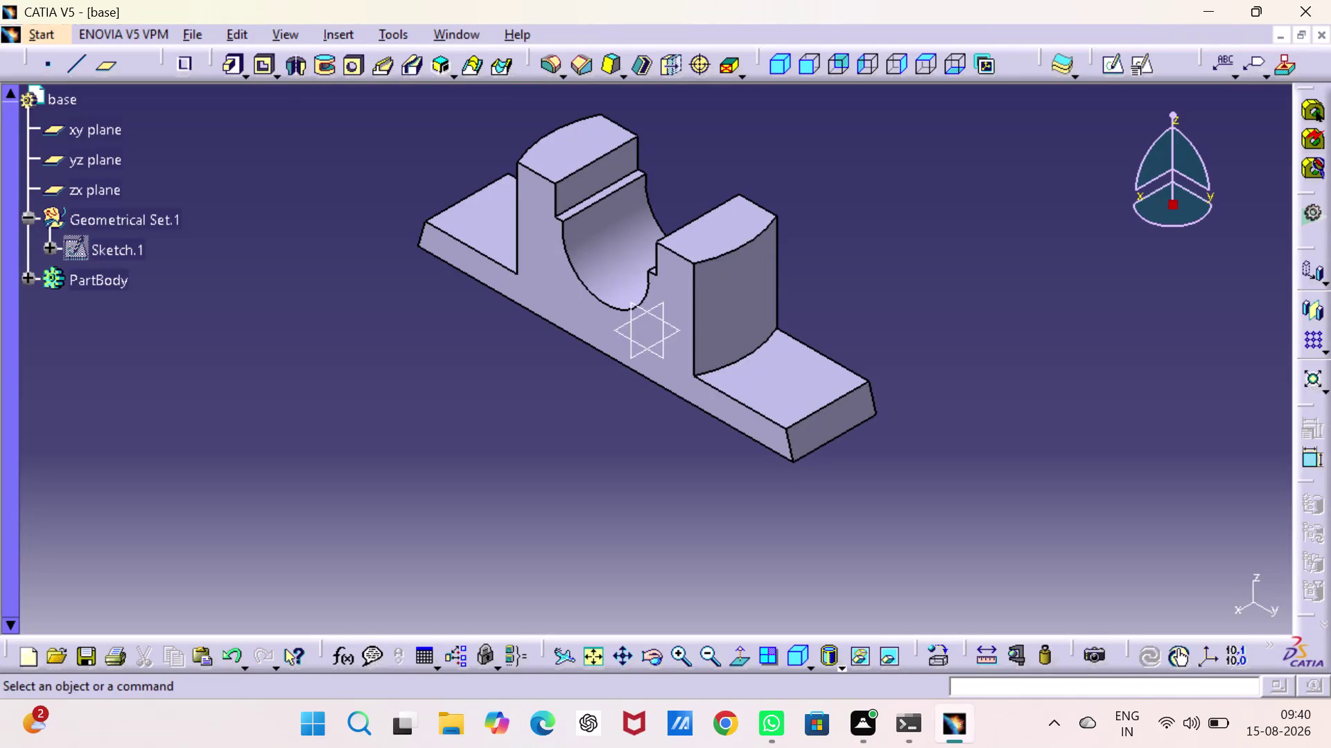
Open a new sketch on the pad's front face, viewed straight on.
click(704, 402)
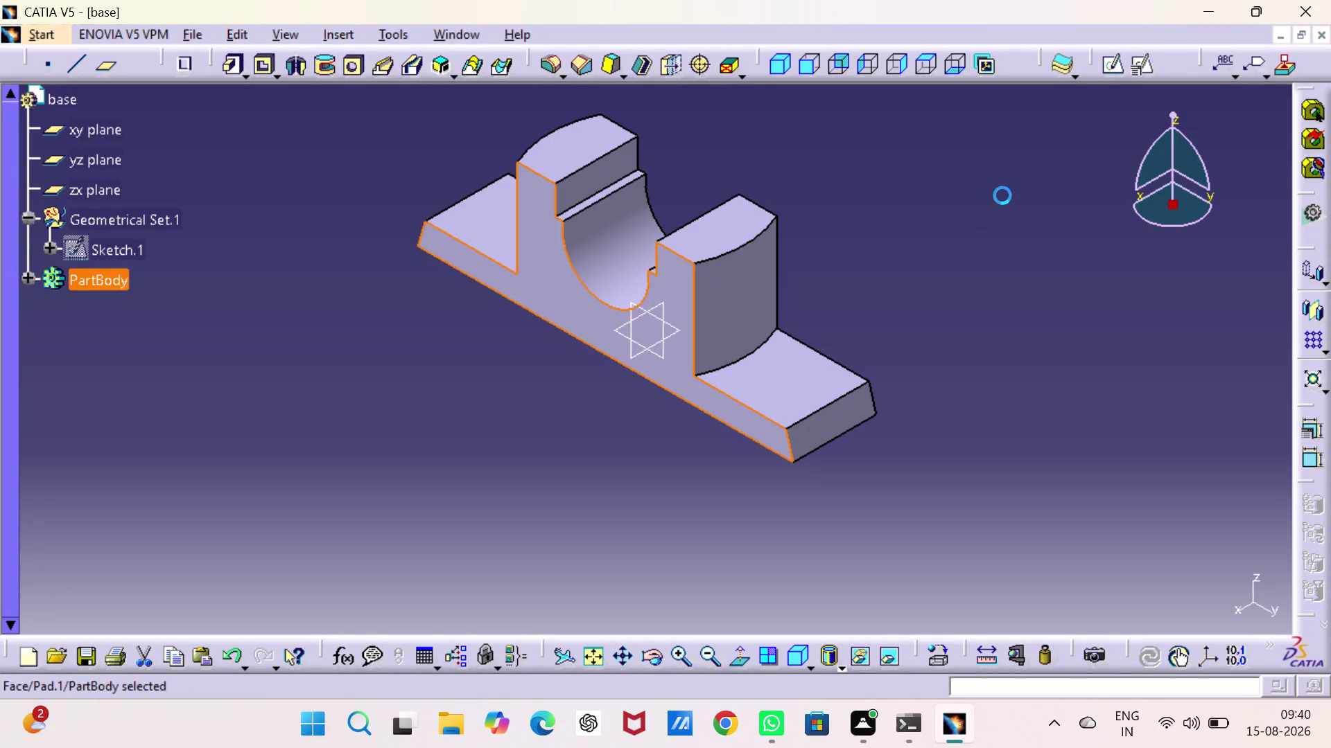
click(1110, 73)
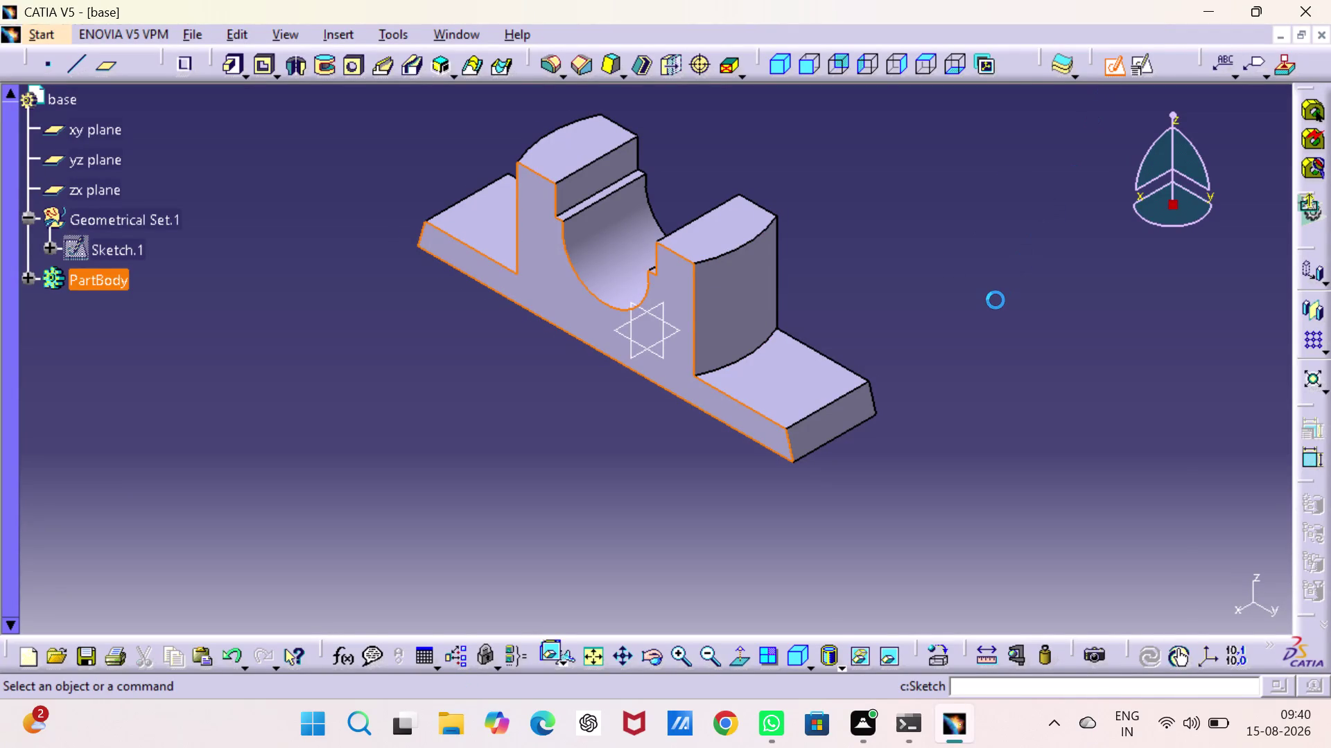
click(995, 300)
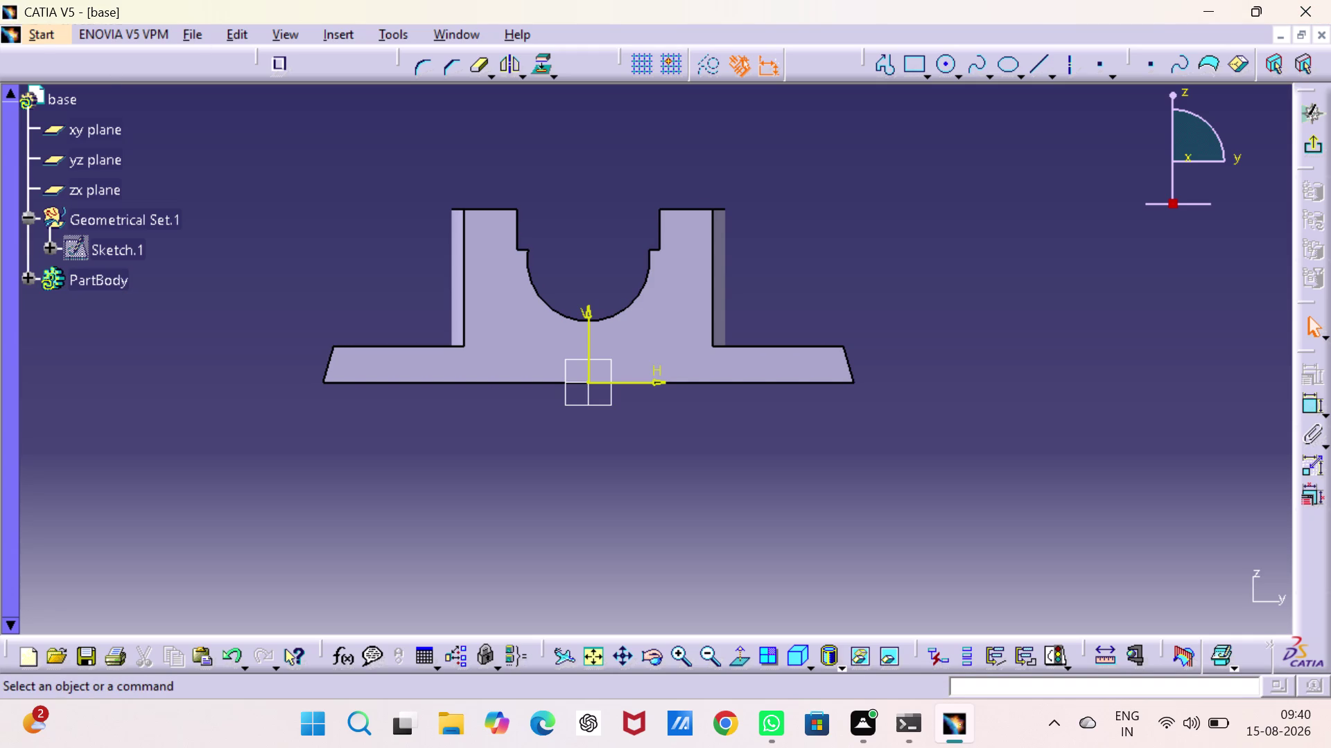
click(890, 68)
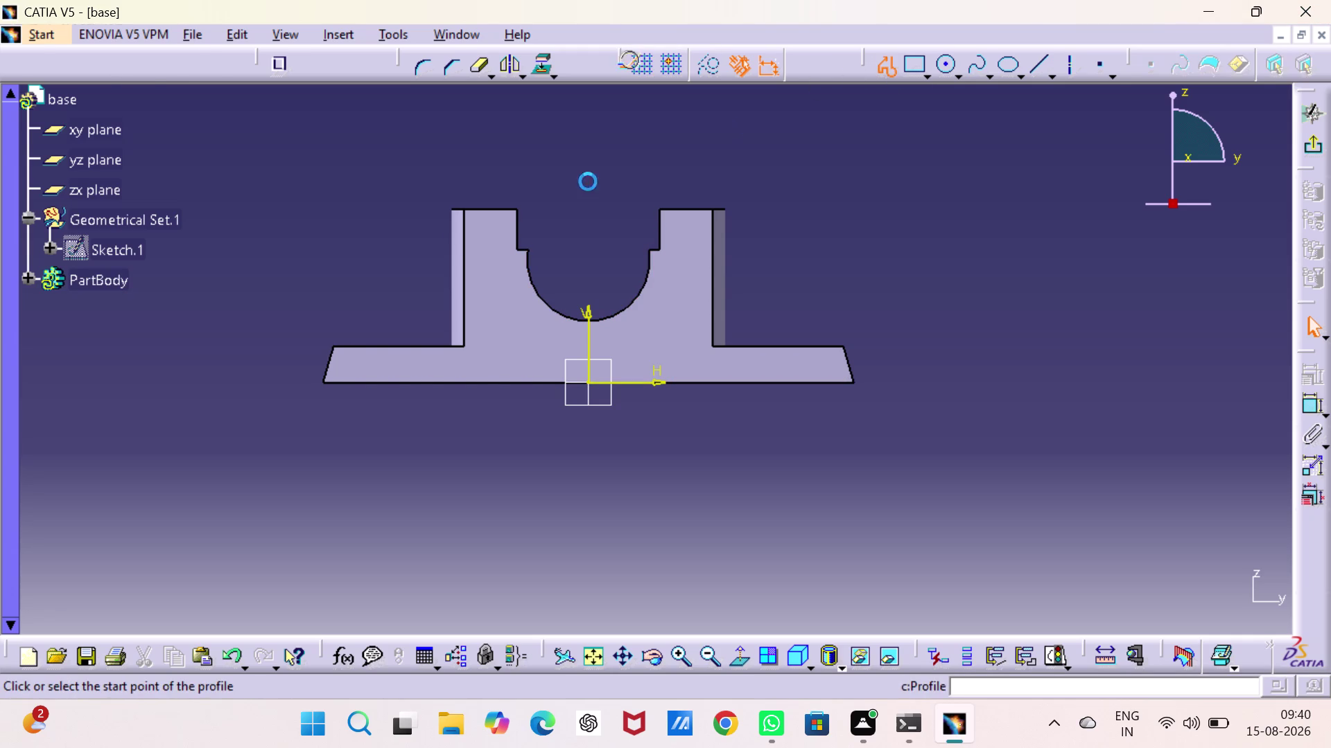
Draw a closed thin trapezoid outline along the base's bottom edge.
click(359, 384)
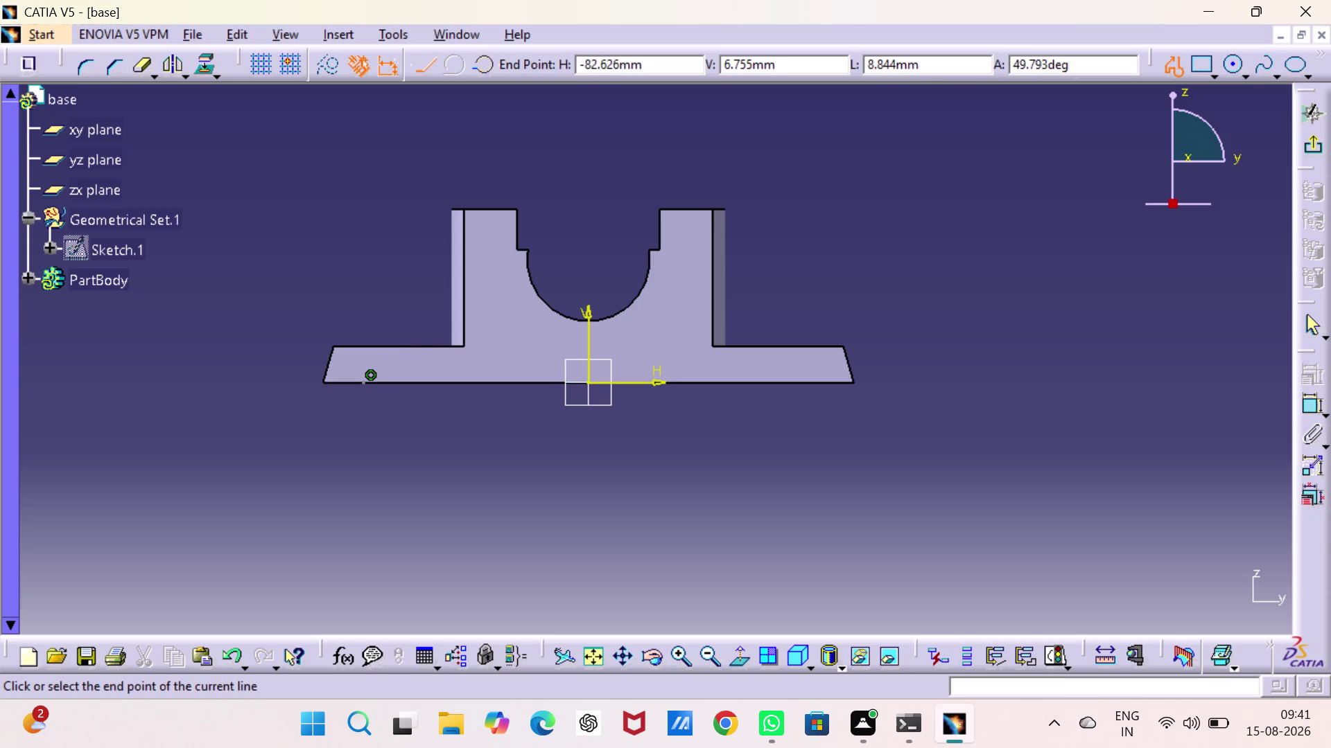
click(380, 363)
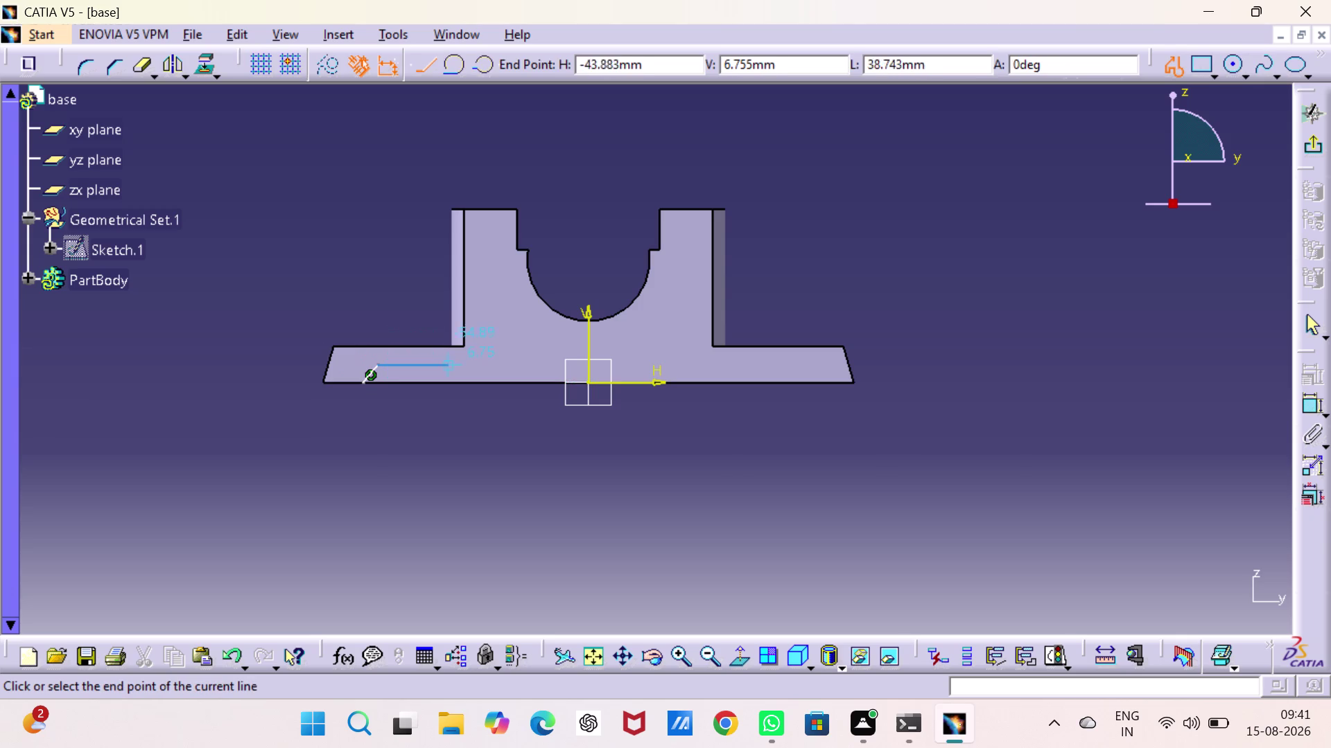
click(800, 368)
click(808, 380)
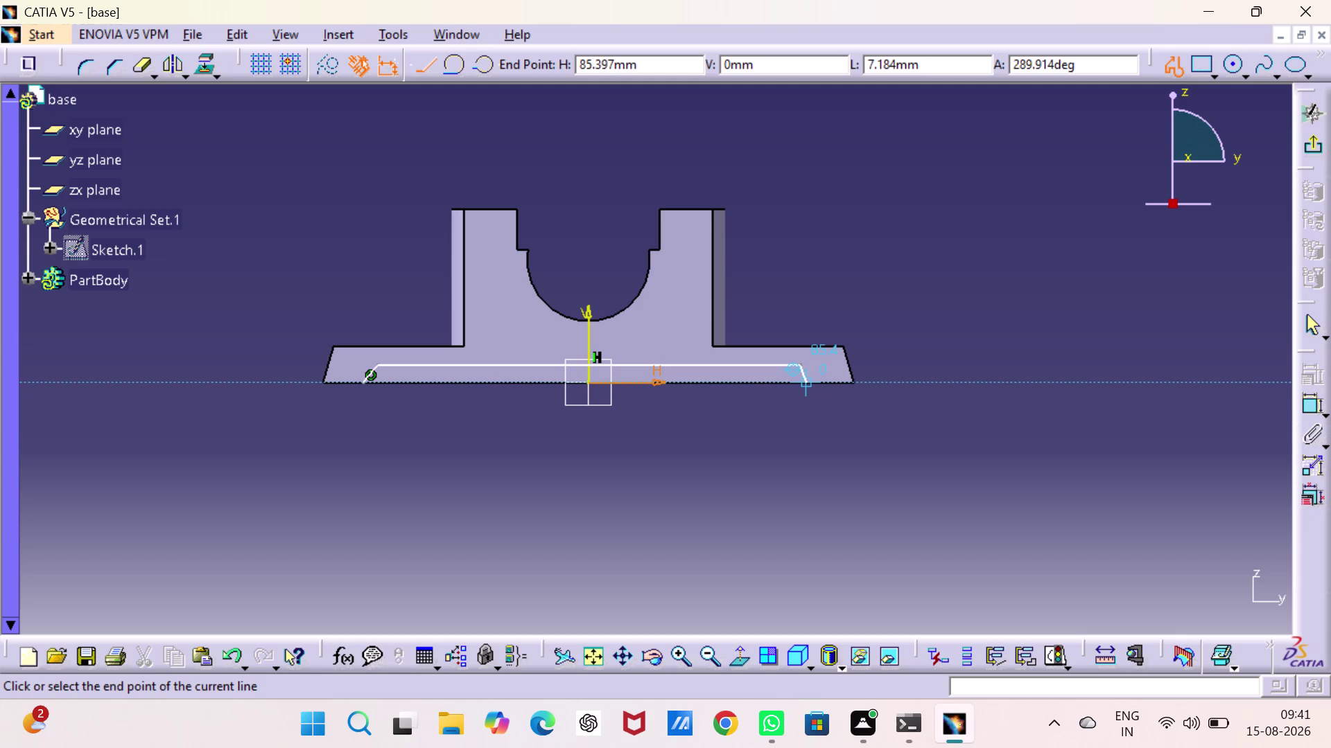
click(361, 381)
click(488, 517)
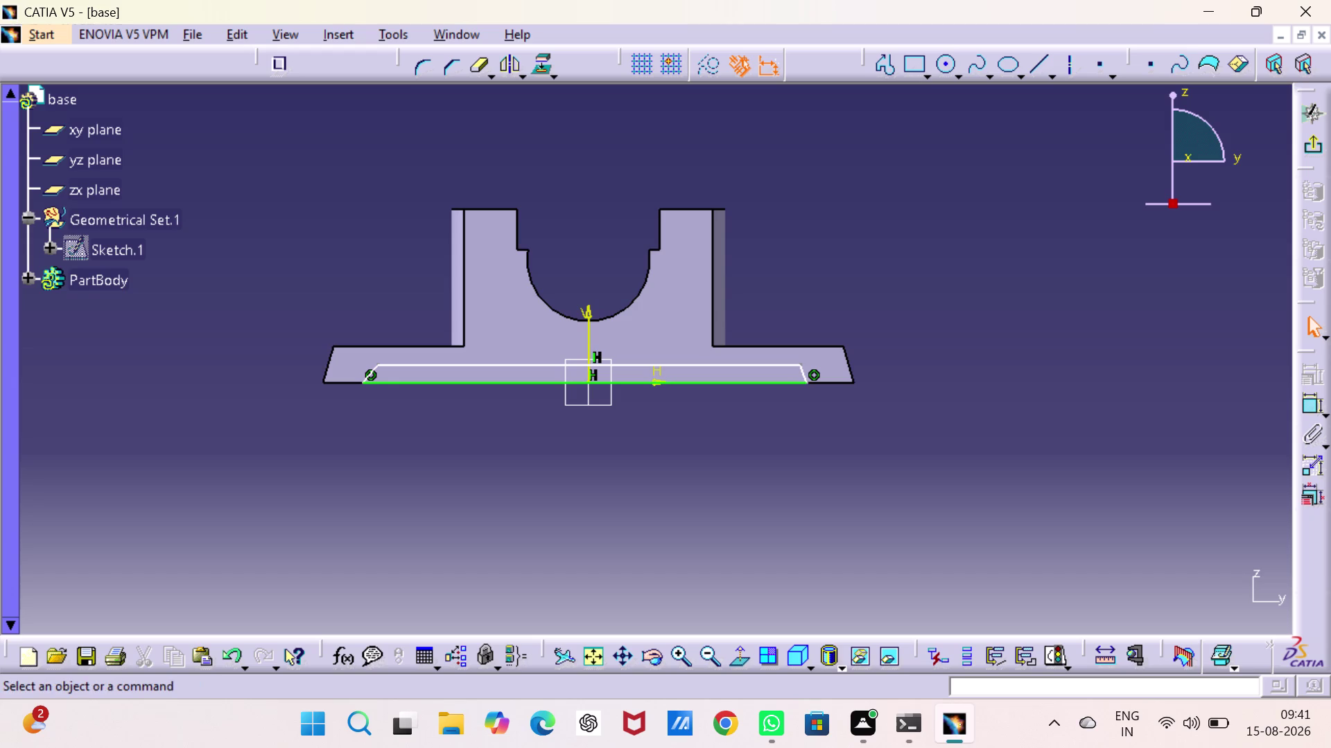
click(805, 374)
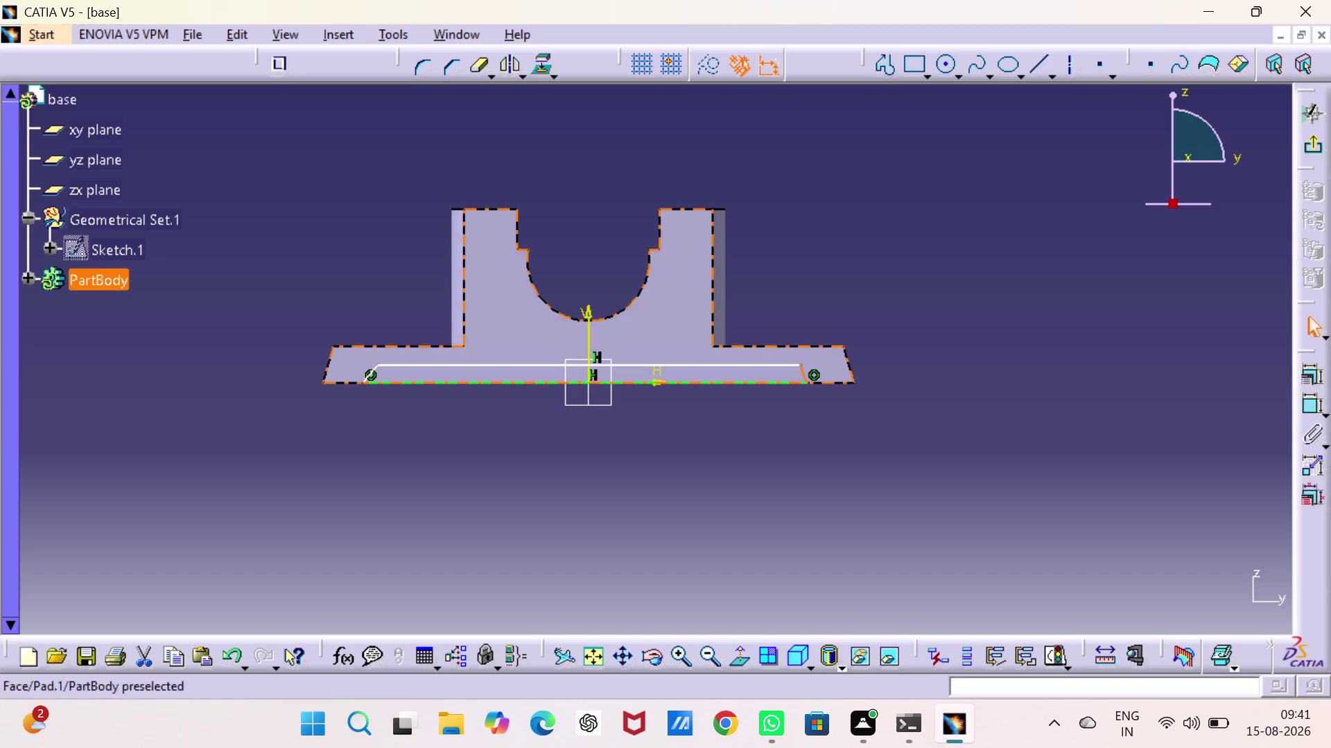
Make a first attempt at selecting the corner points and axis, then cancel it.
click(369, 374)
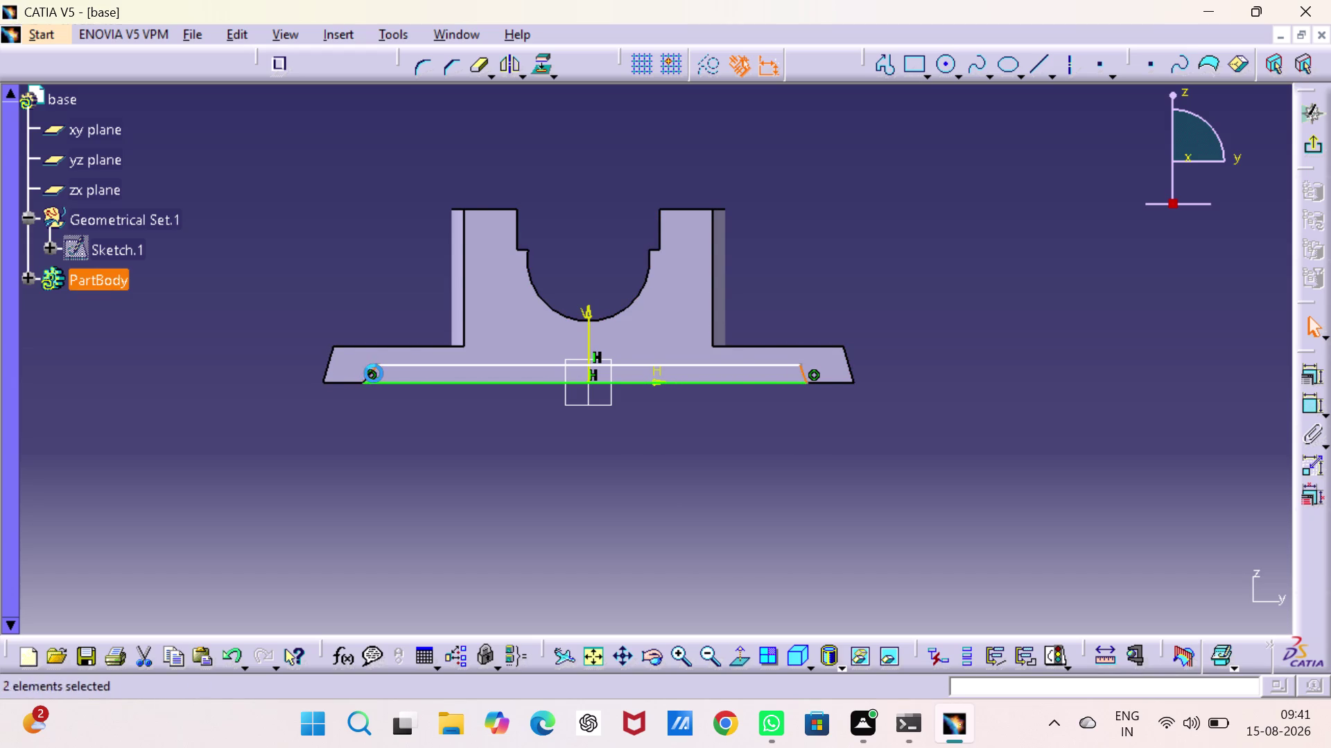
click(588, 328)
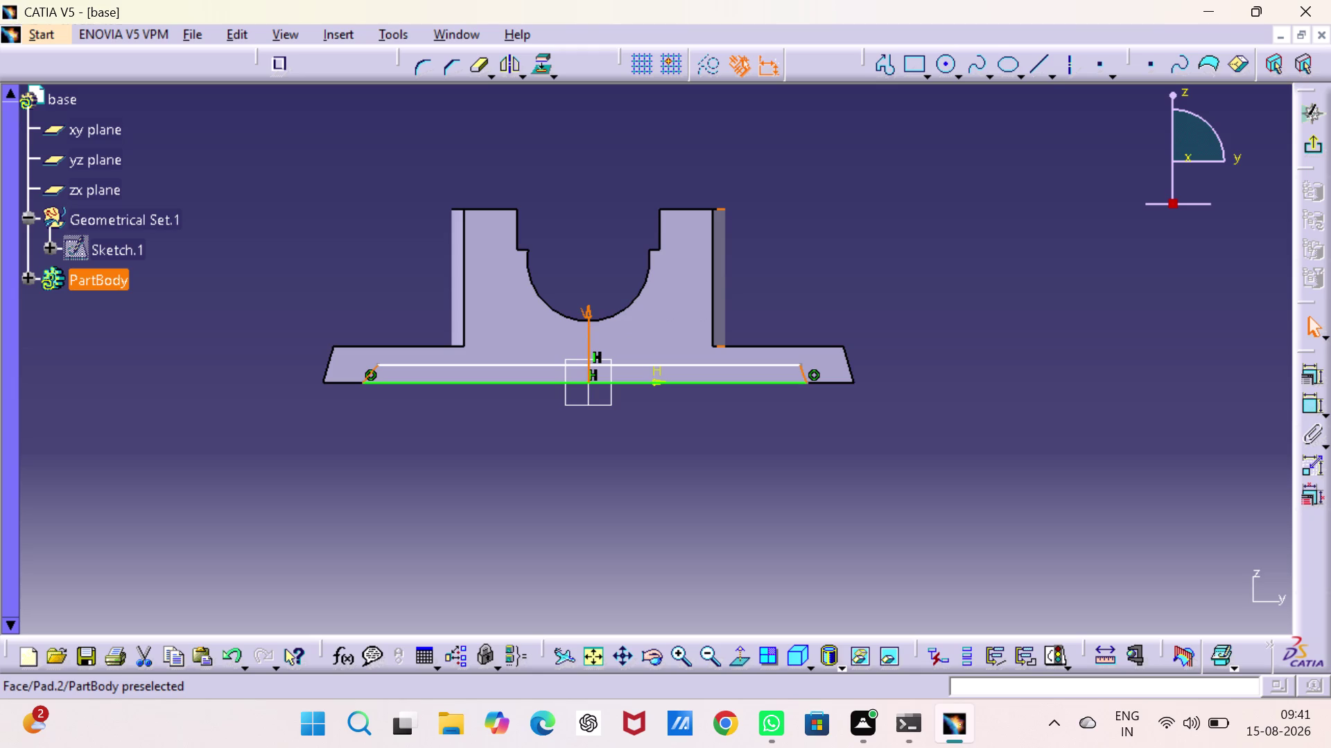
click(720, 332)
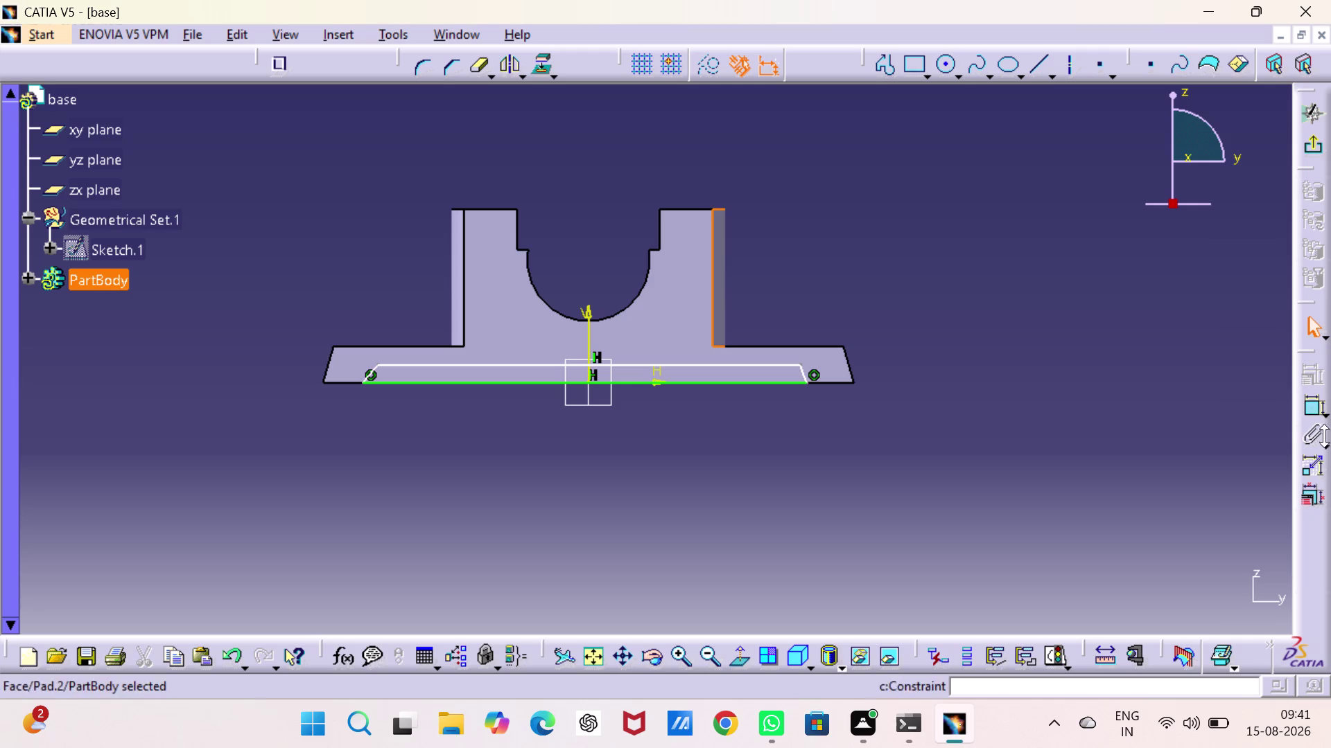
click(1305, 396)
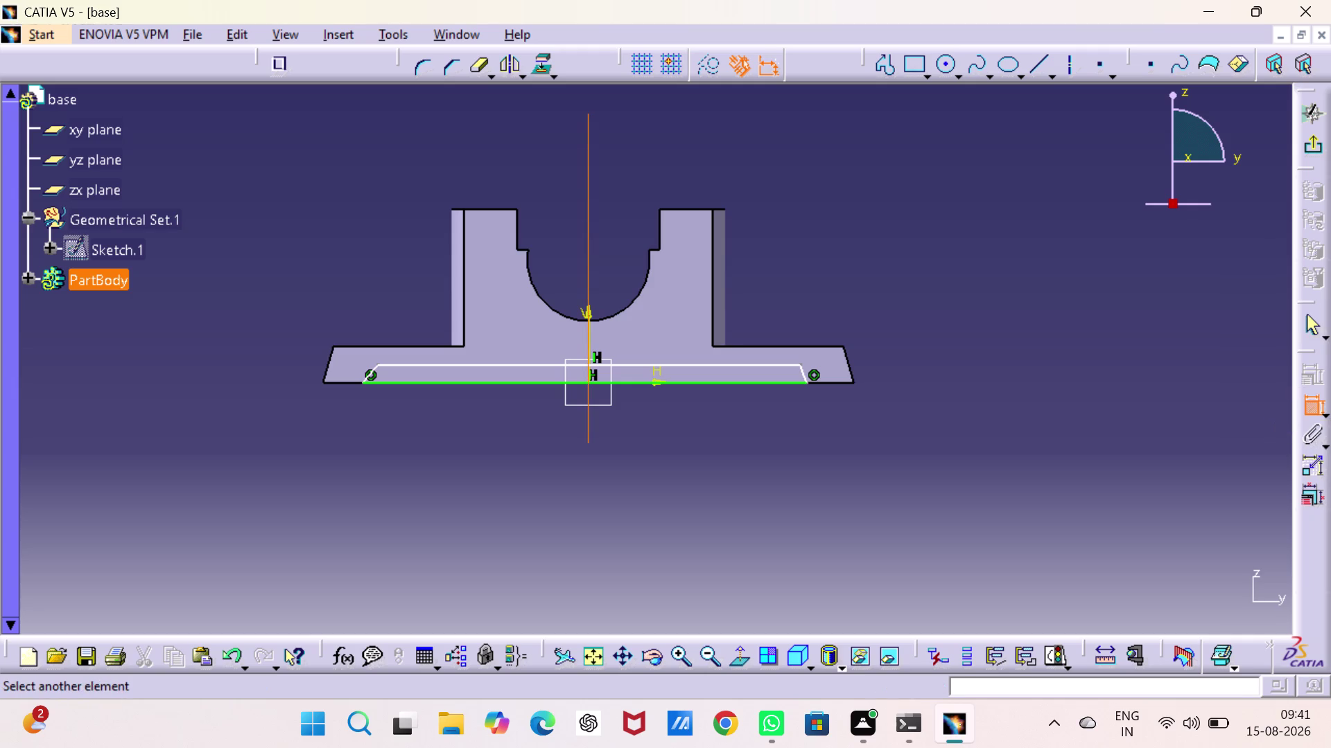
key(Escape)
key(Escape)
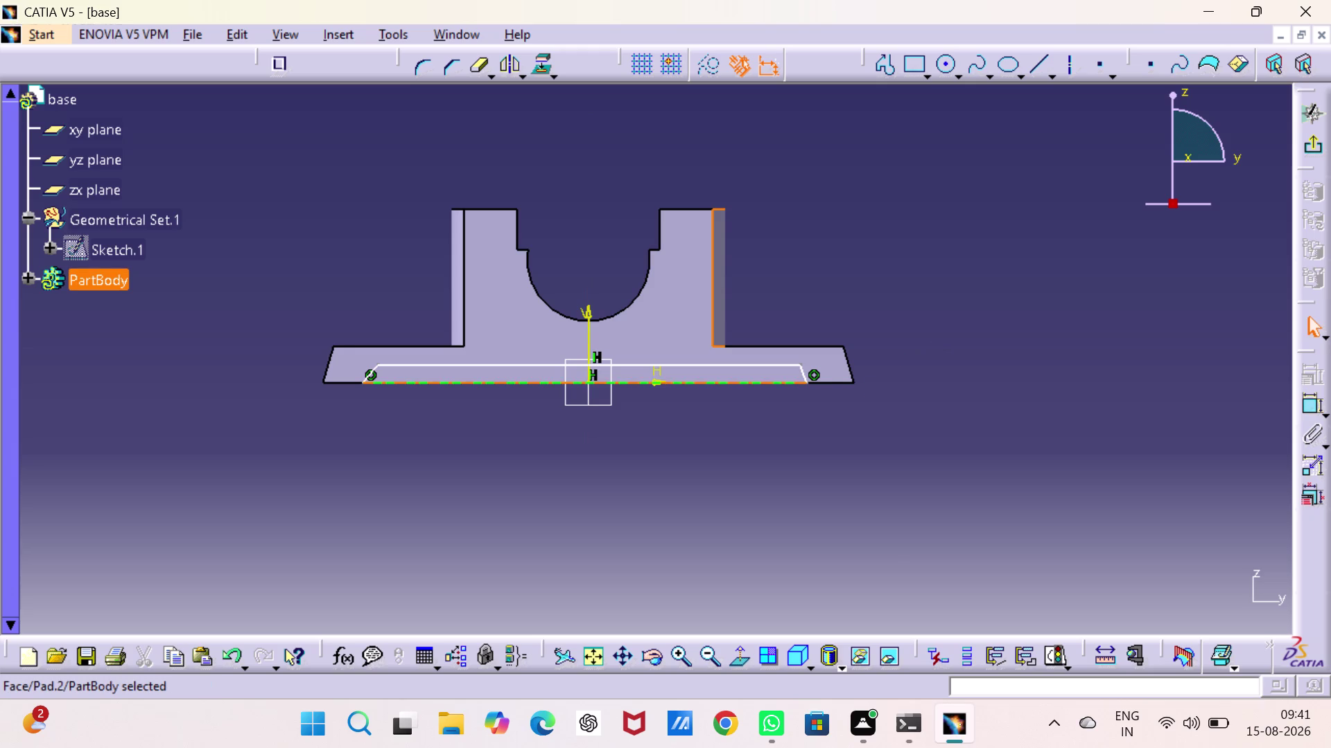
key(Escape)
key(Escape)
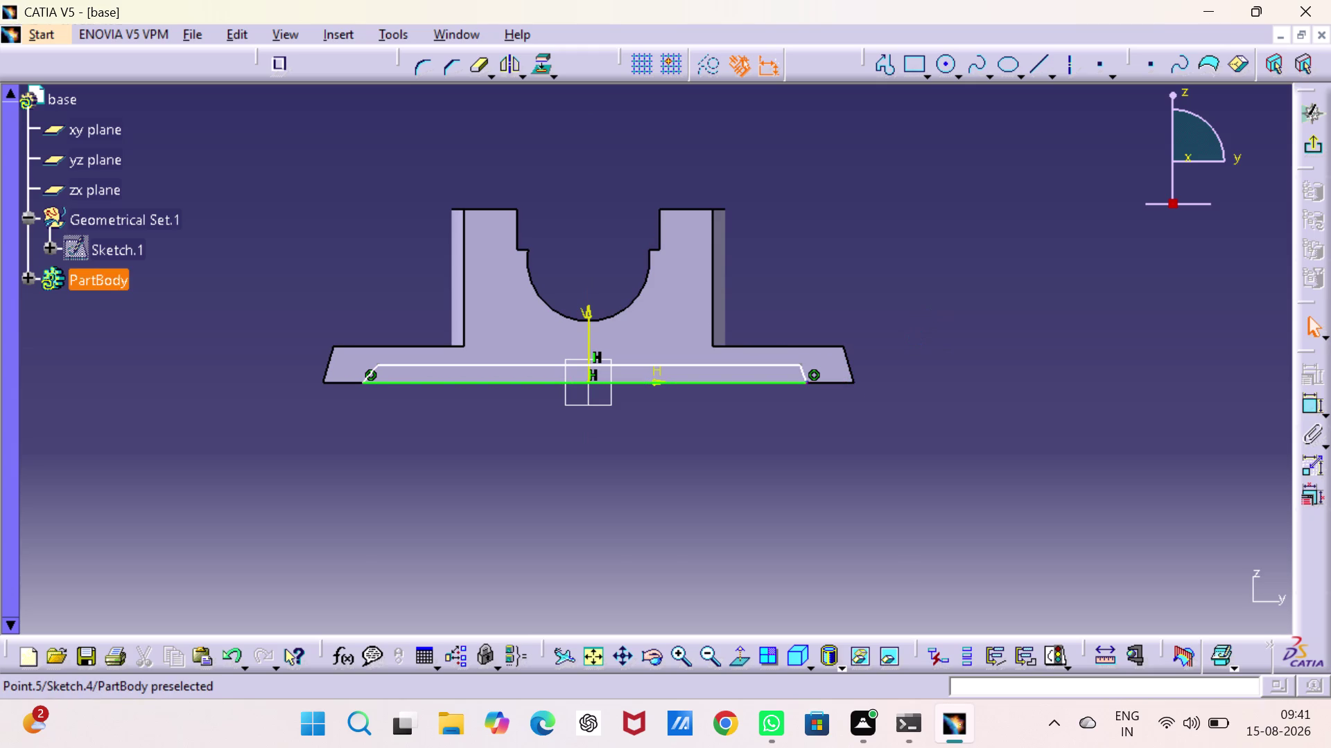
Apply a Symmetry constraint to both bottom corner points about the V axis.
click(804, 377)
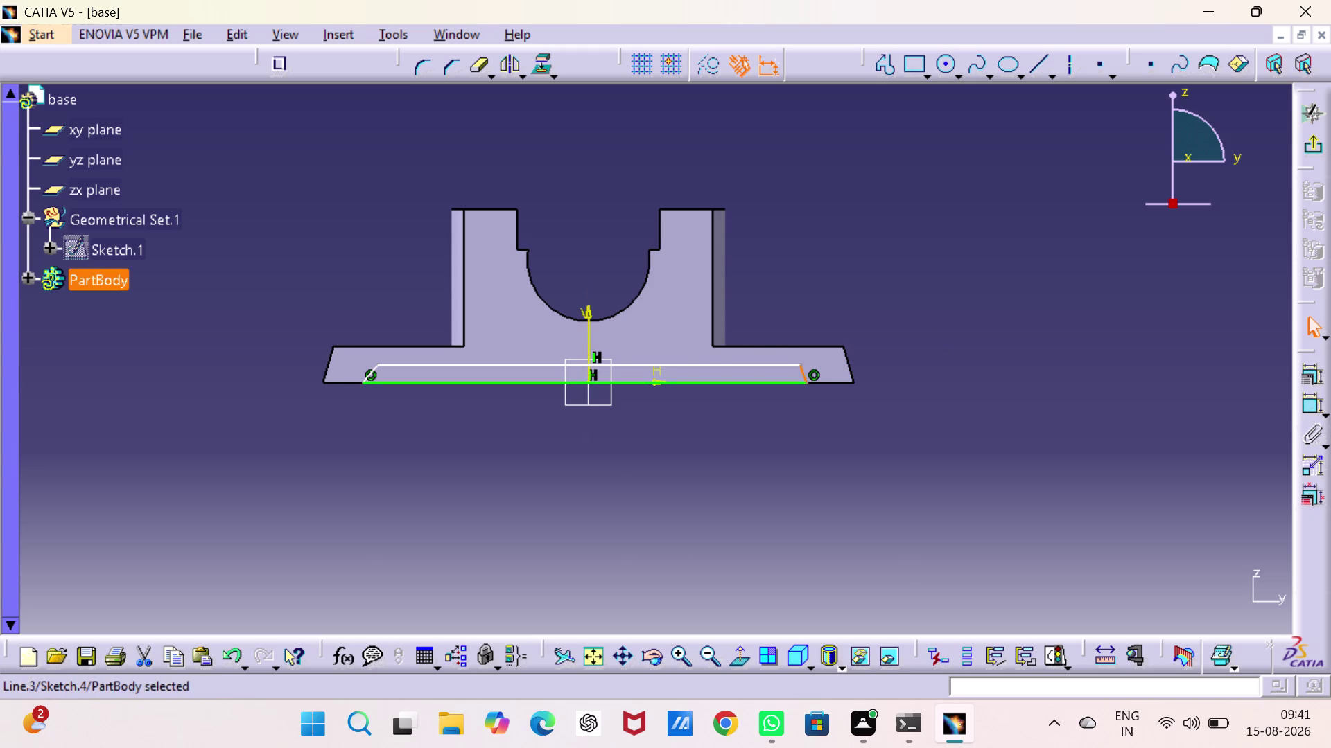
click(370, 370)
click(591, 339)
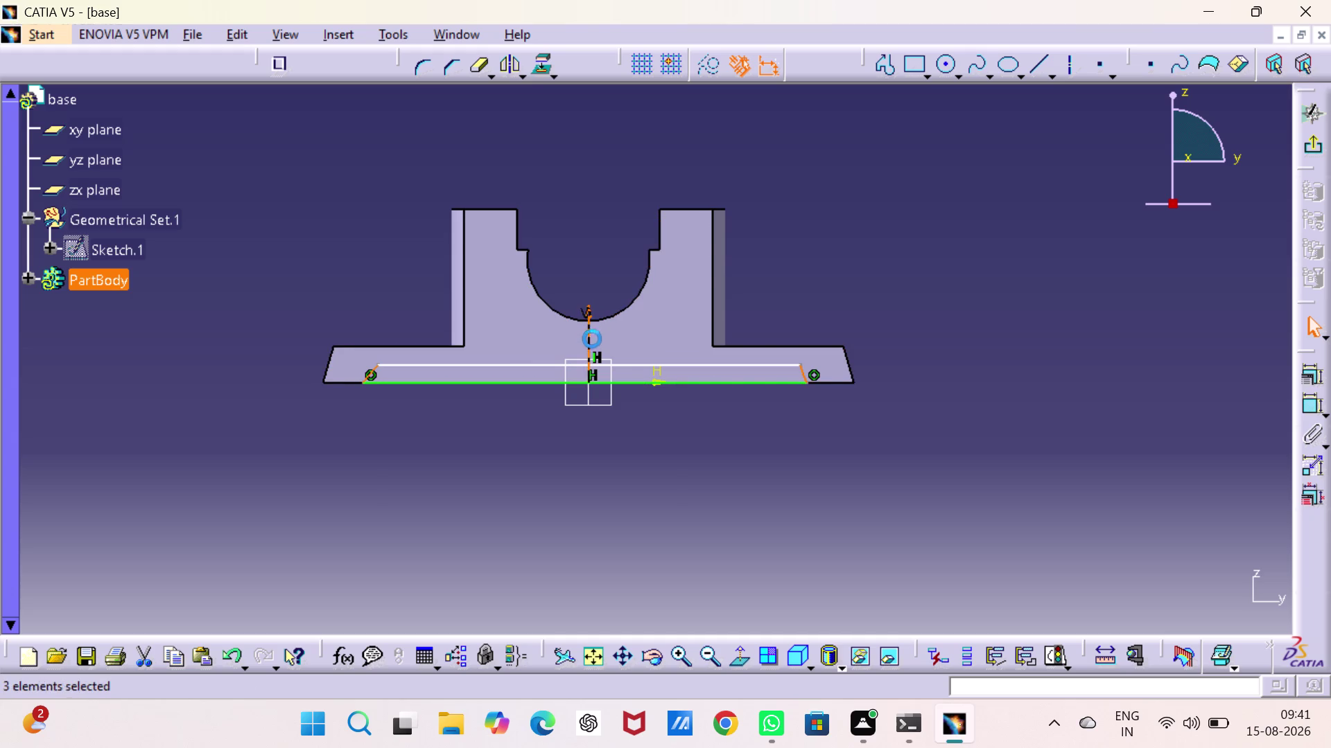
click(1311, 370)
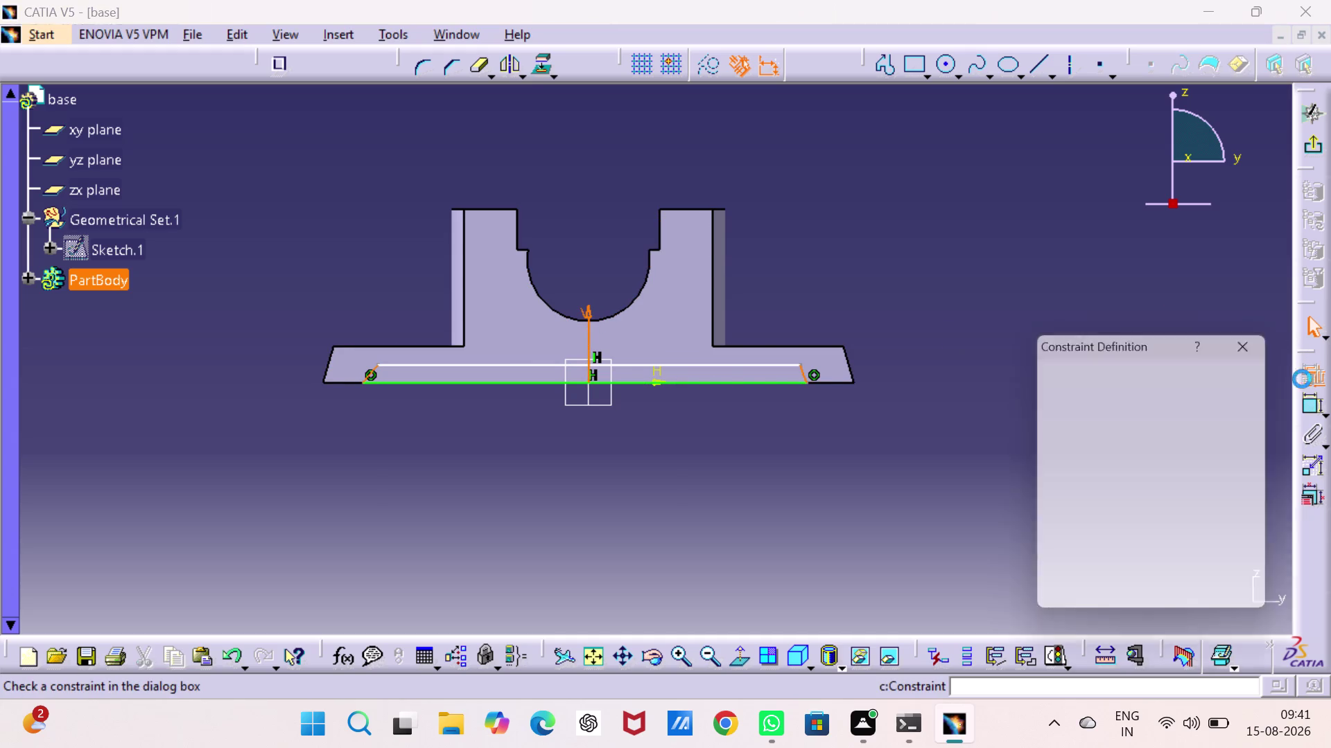
click(1059, 523)
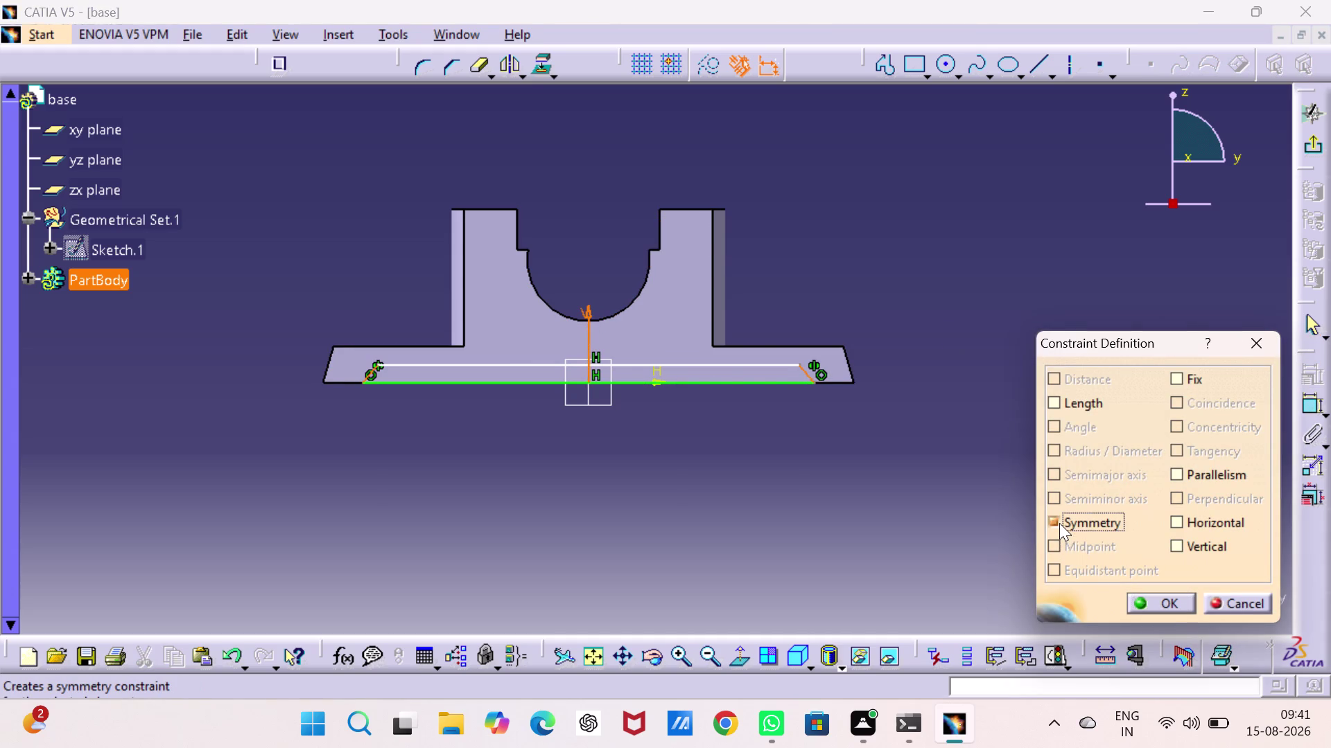
click(1166, 606)
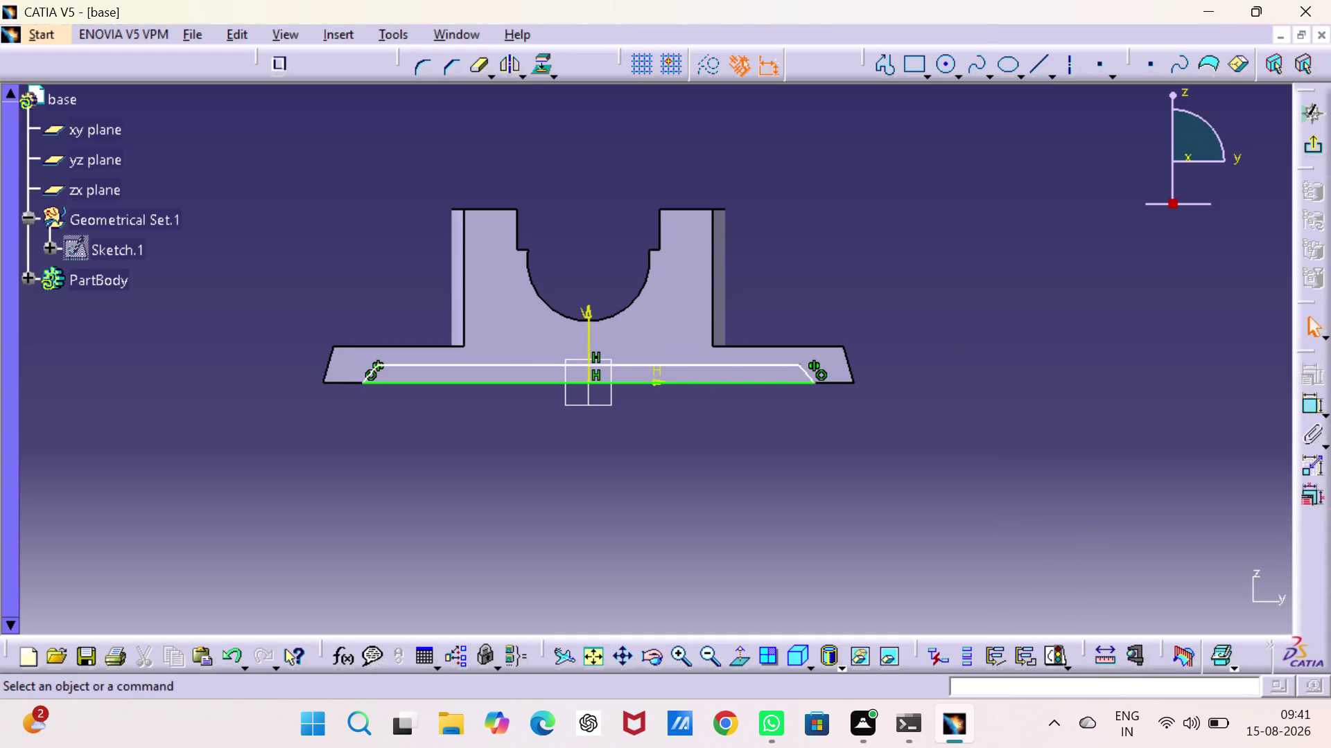
click(1304, 404)
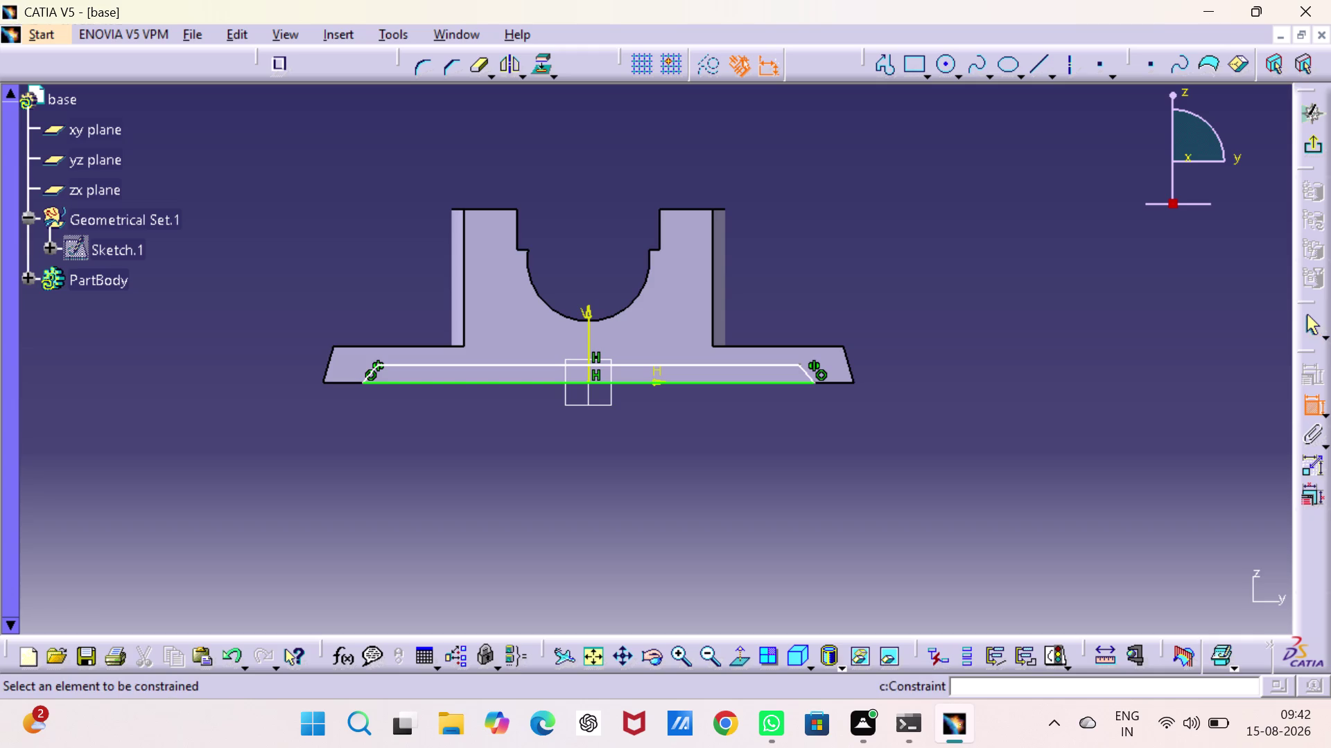
Dimension the strip's bottom line to a length of 195 mm.
click(714, 381)
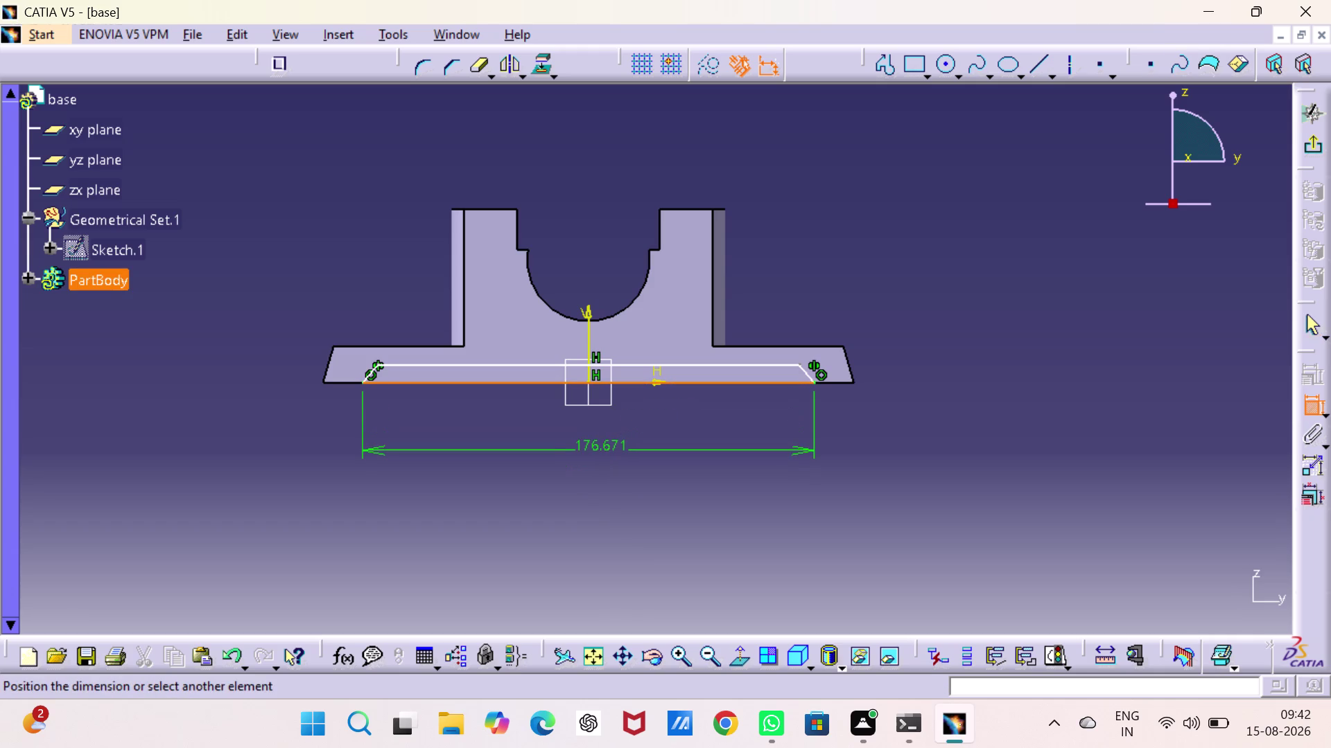
click(583, 456)
double_click(585, 456)
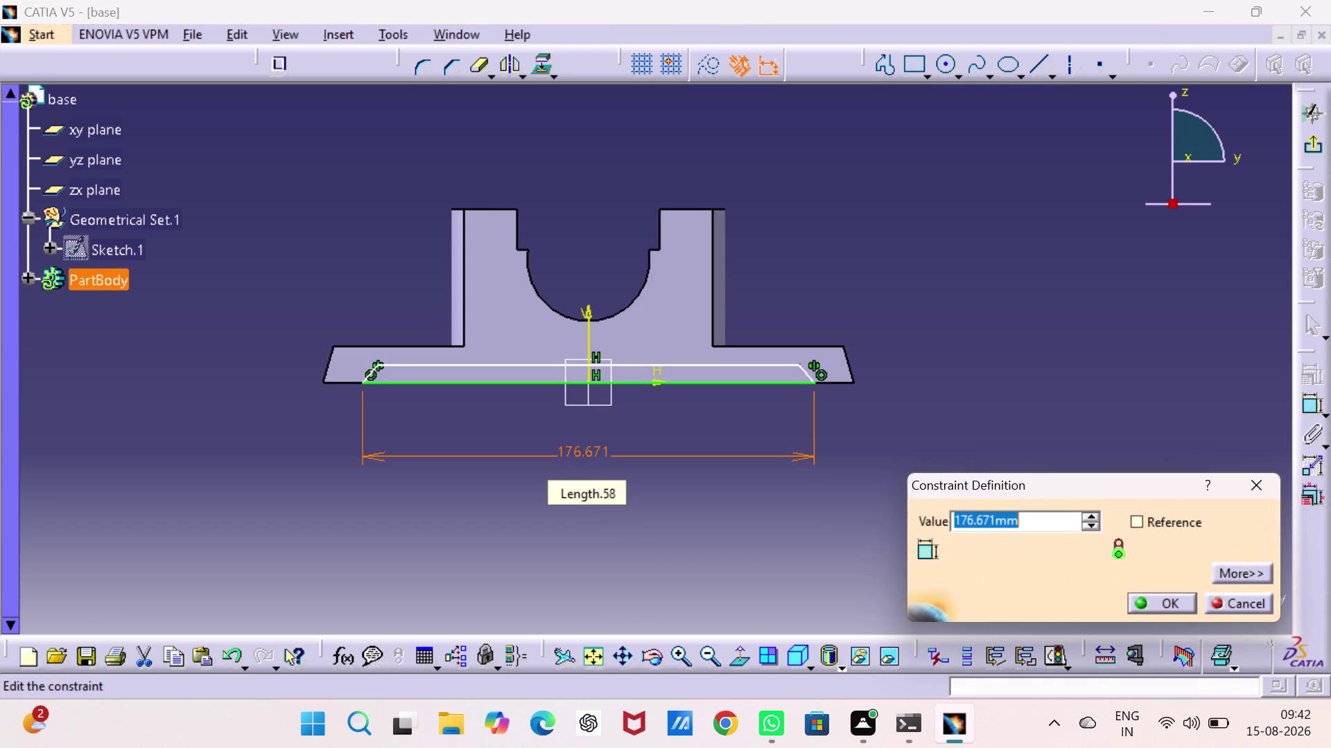
text(19)
key(5)
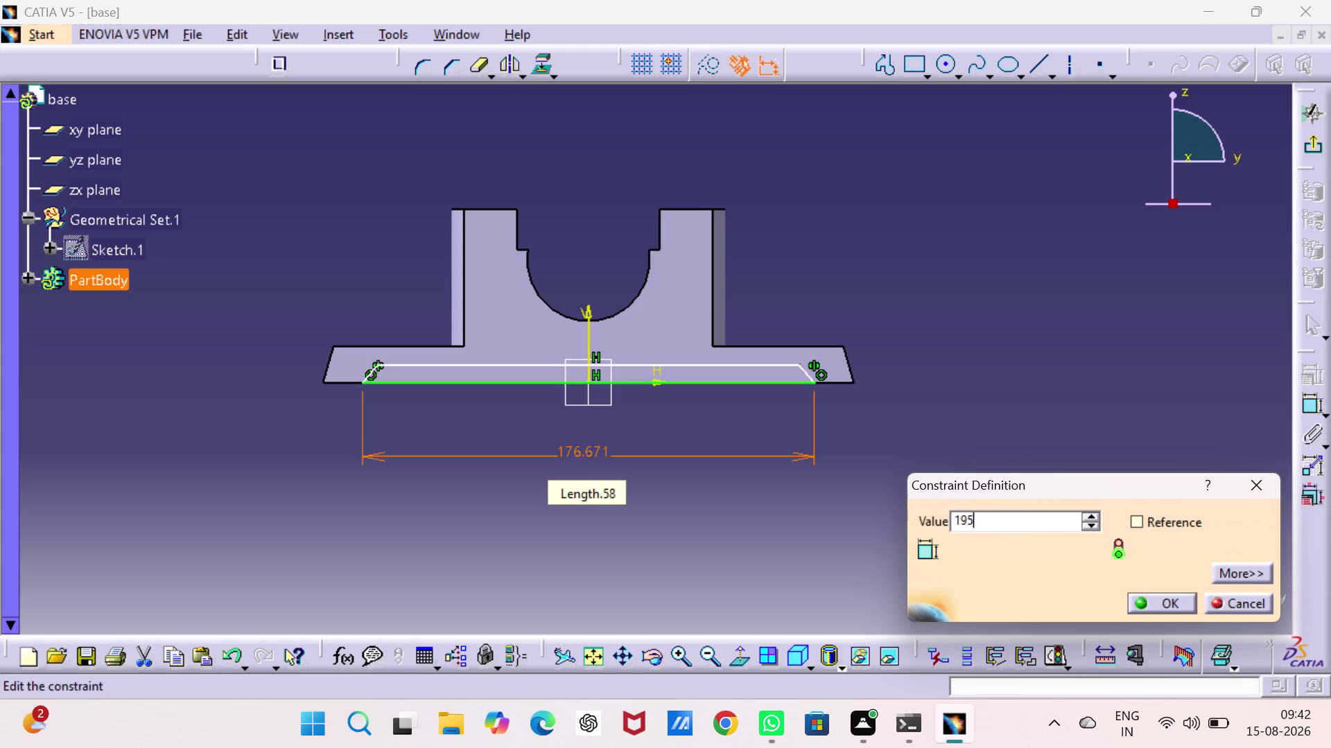
key(Return)
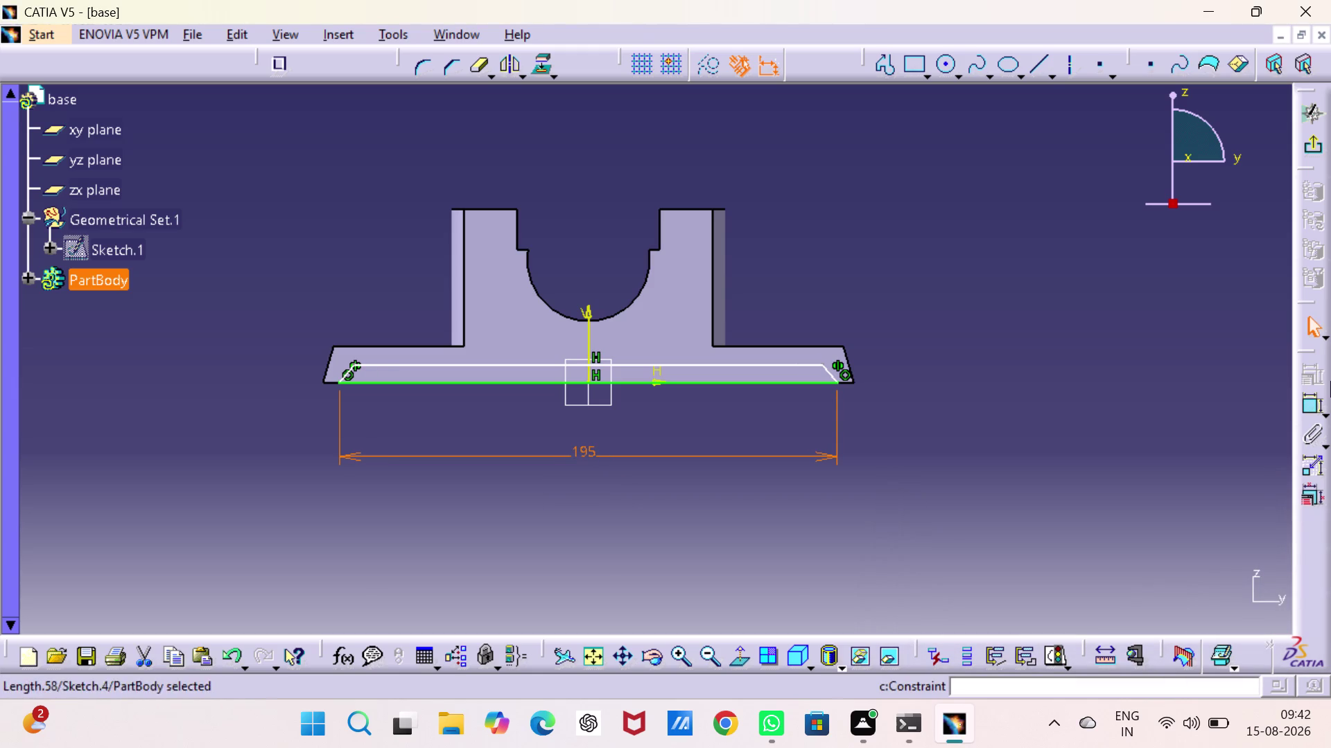
Add an offset dimension between the pocket line and base bottom edge and shrink it.
click(1305, 403)
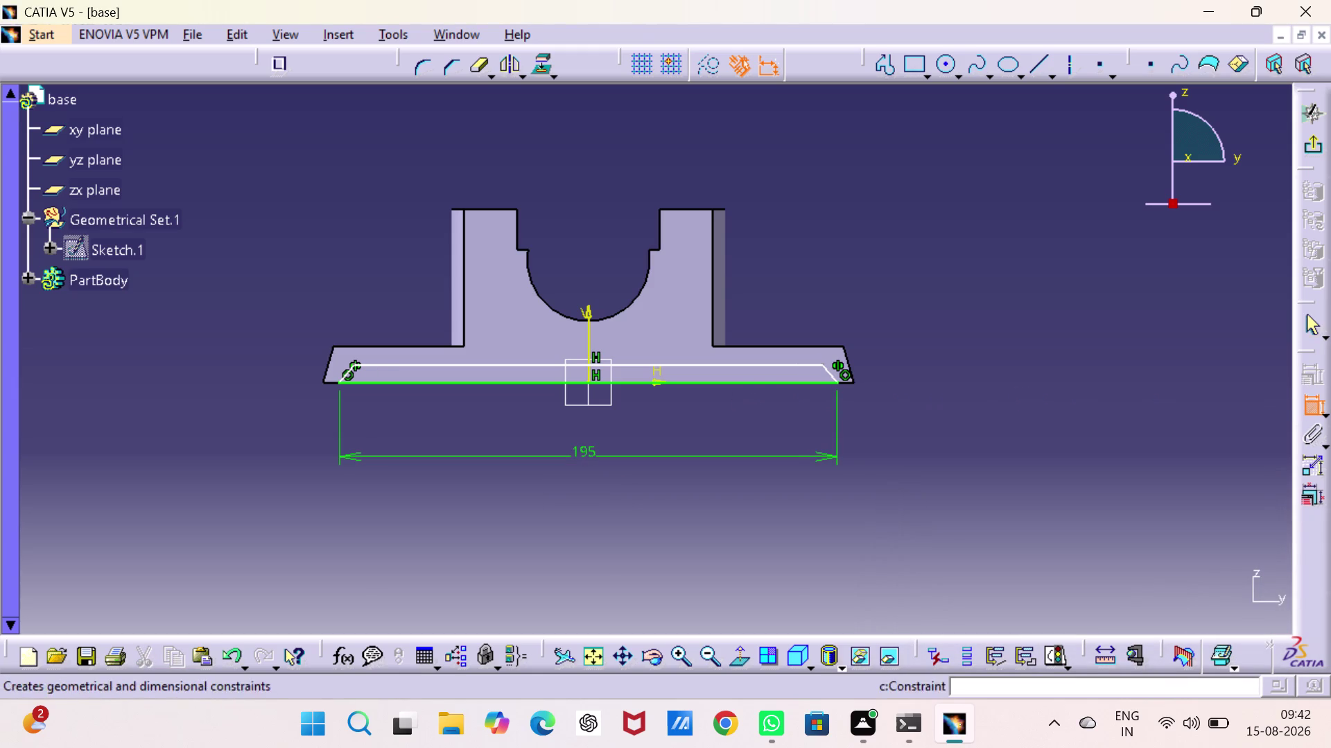
click(733, 383)
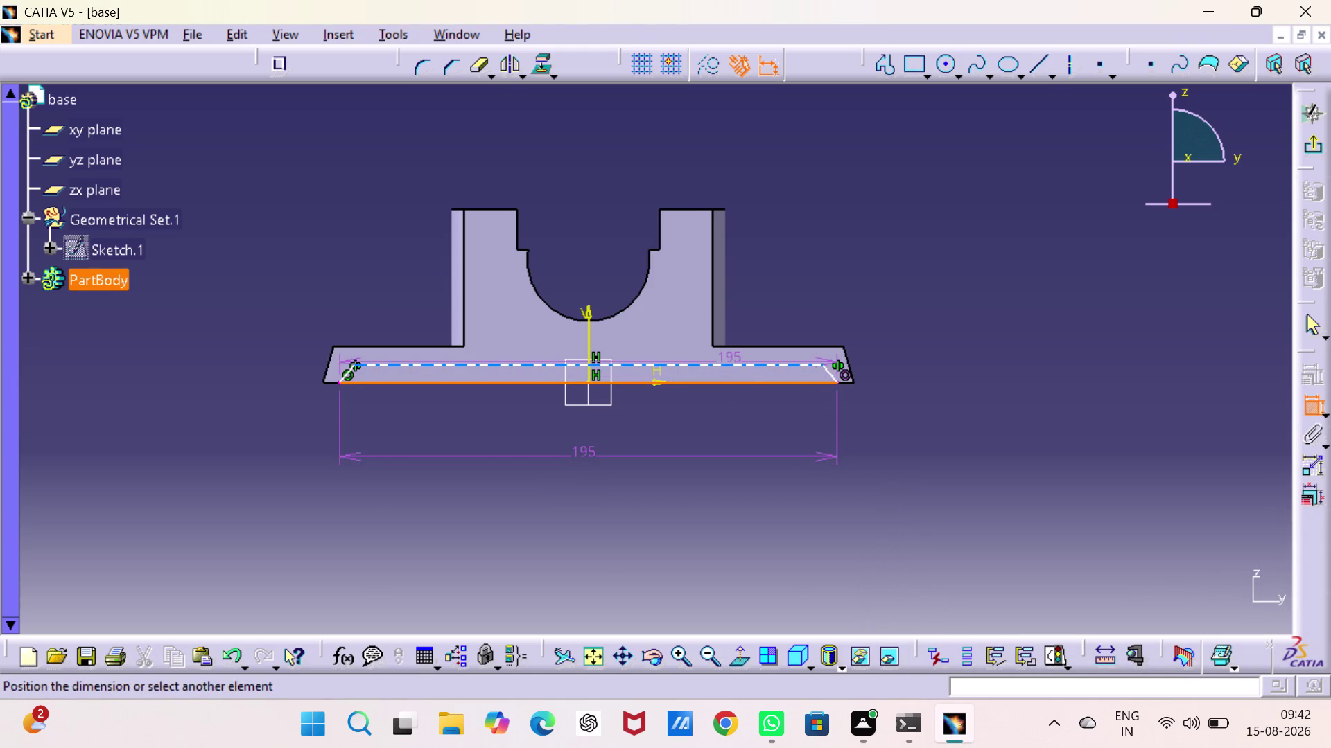
click(728, 361)
click(931, 364)
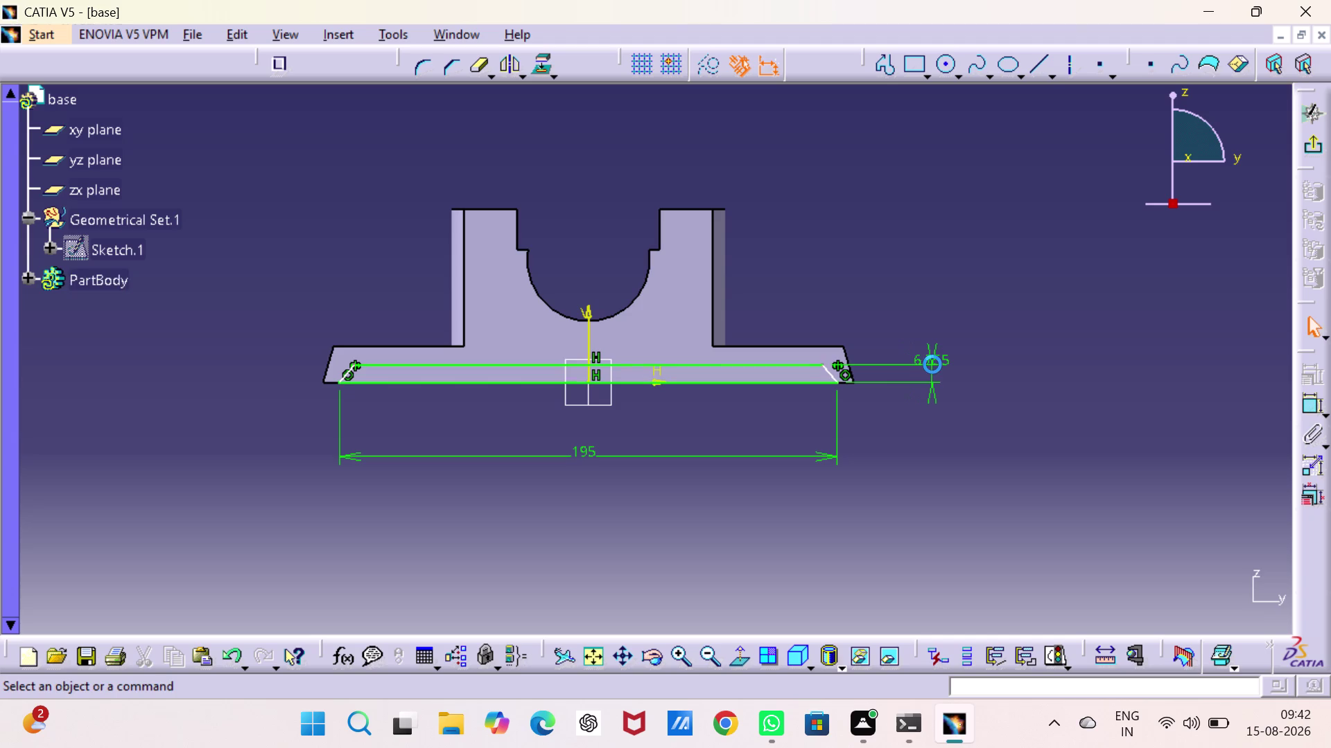
double_click(932, 358)
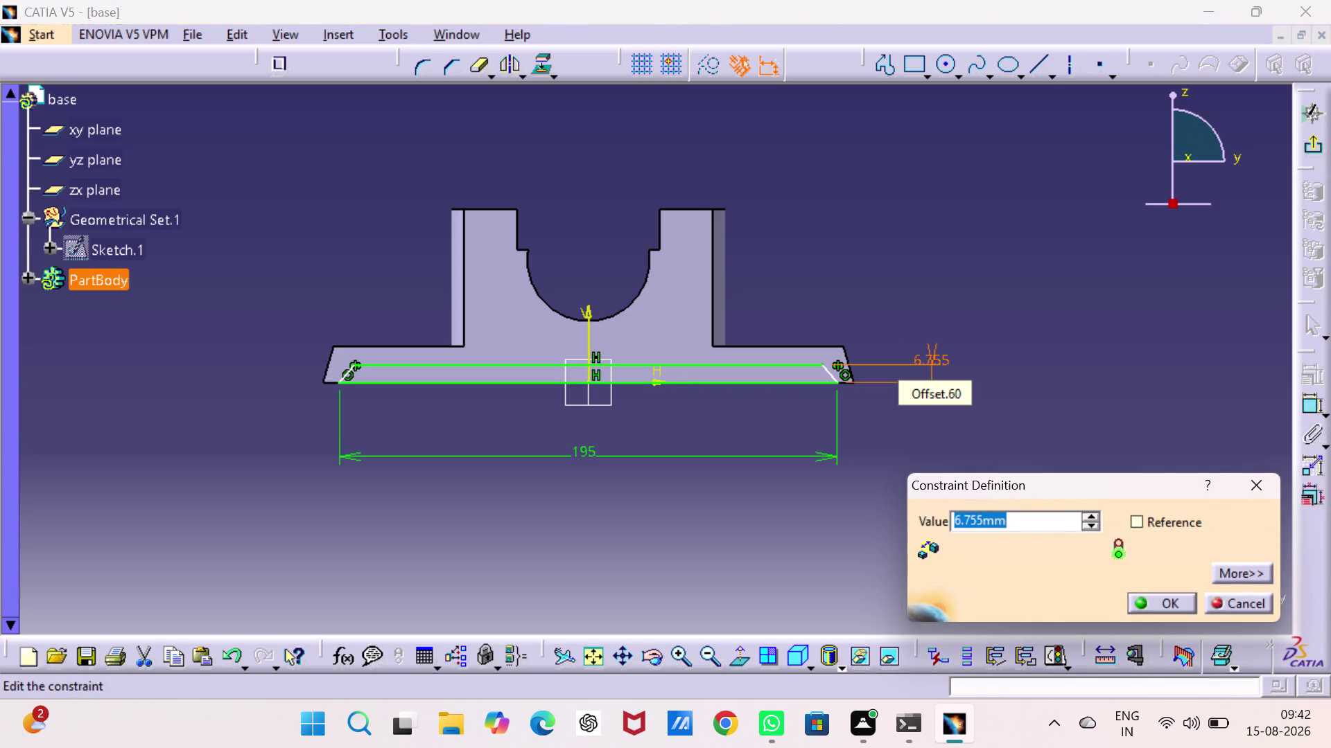
key(2)
key(Return)
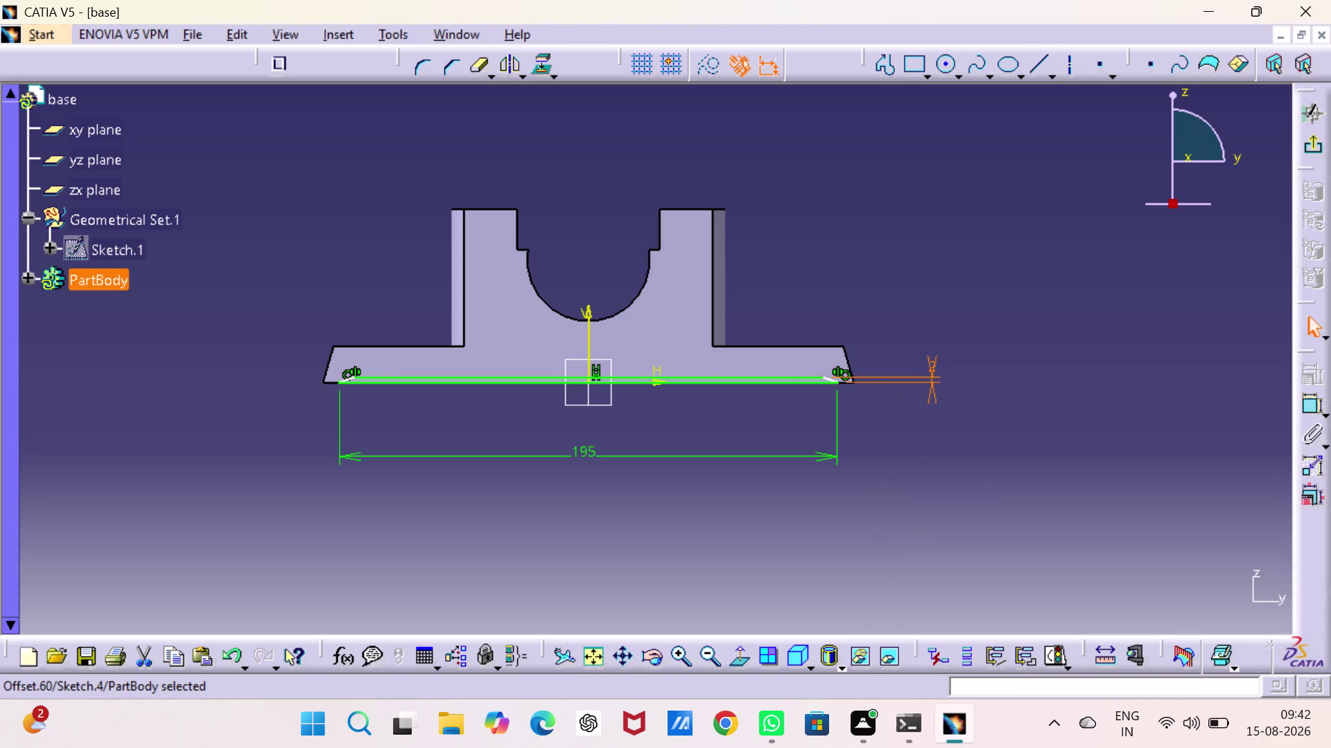
Undo an unneeded constraint between the bottom lines and enable repeated constraints.
click(1312, 407)
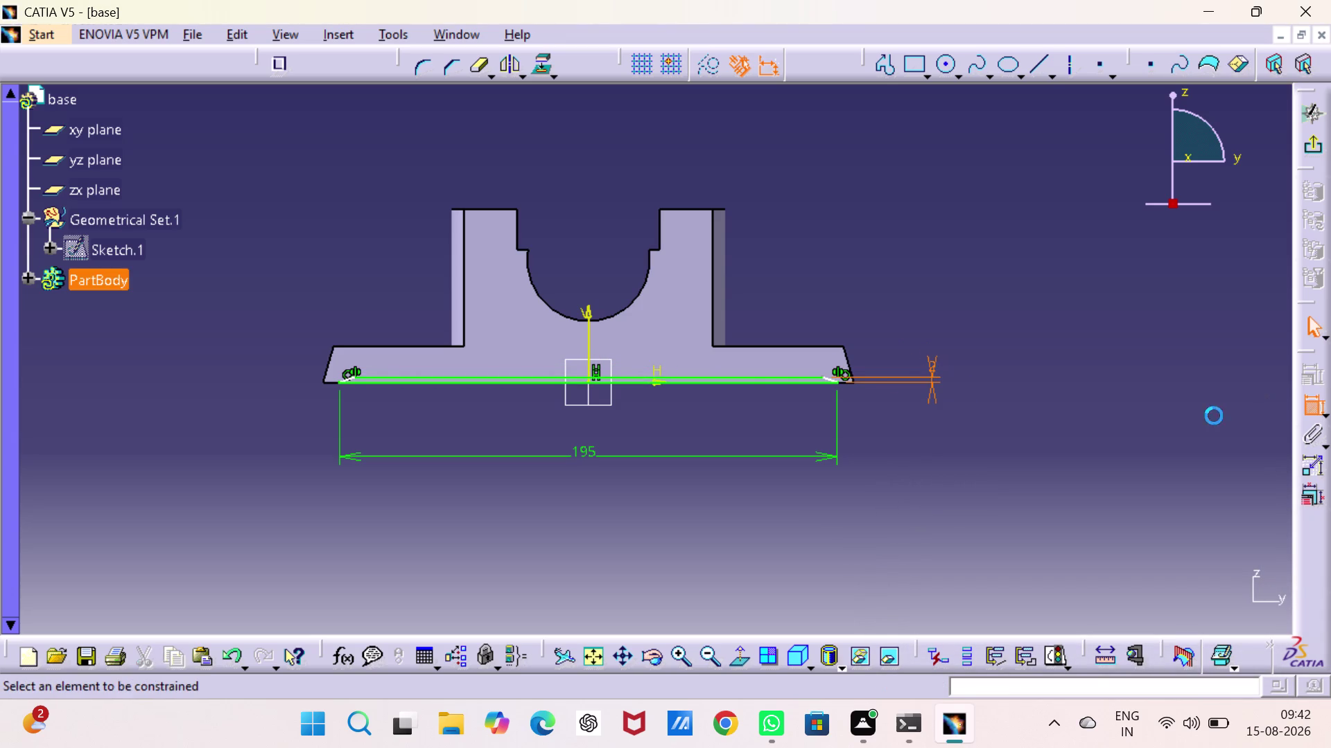
click(804, 382)
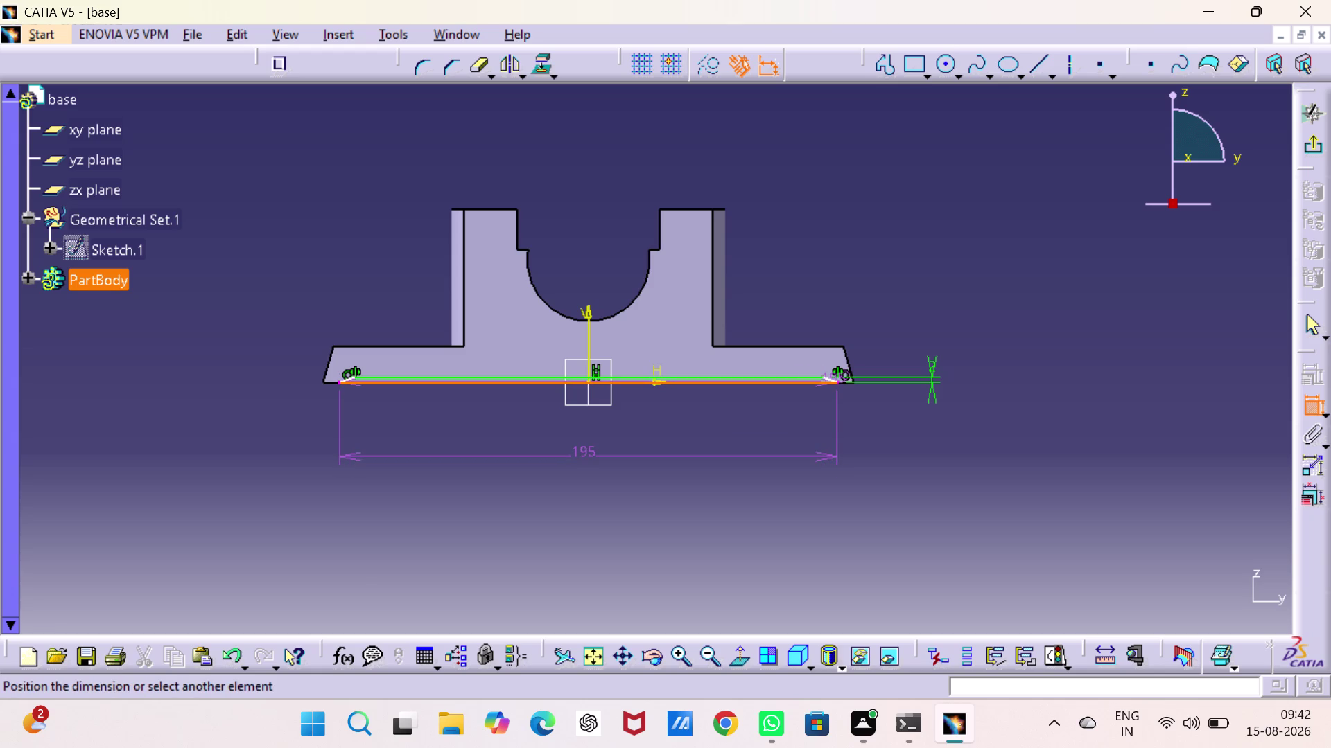
click(827, 377)
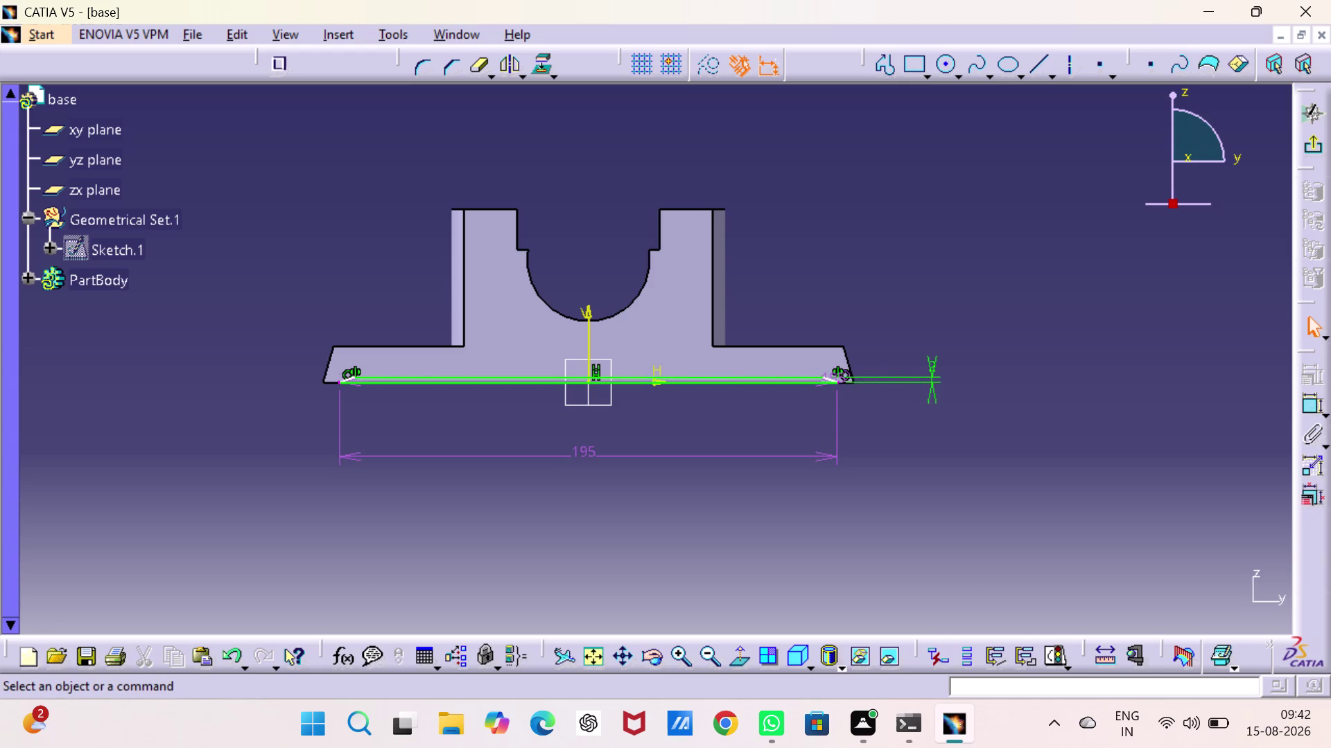
key(ctrl+z)
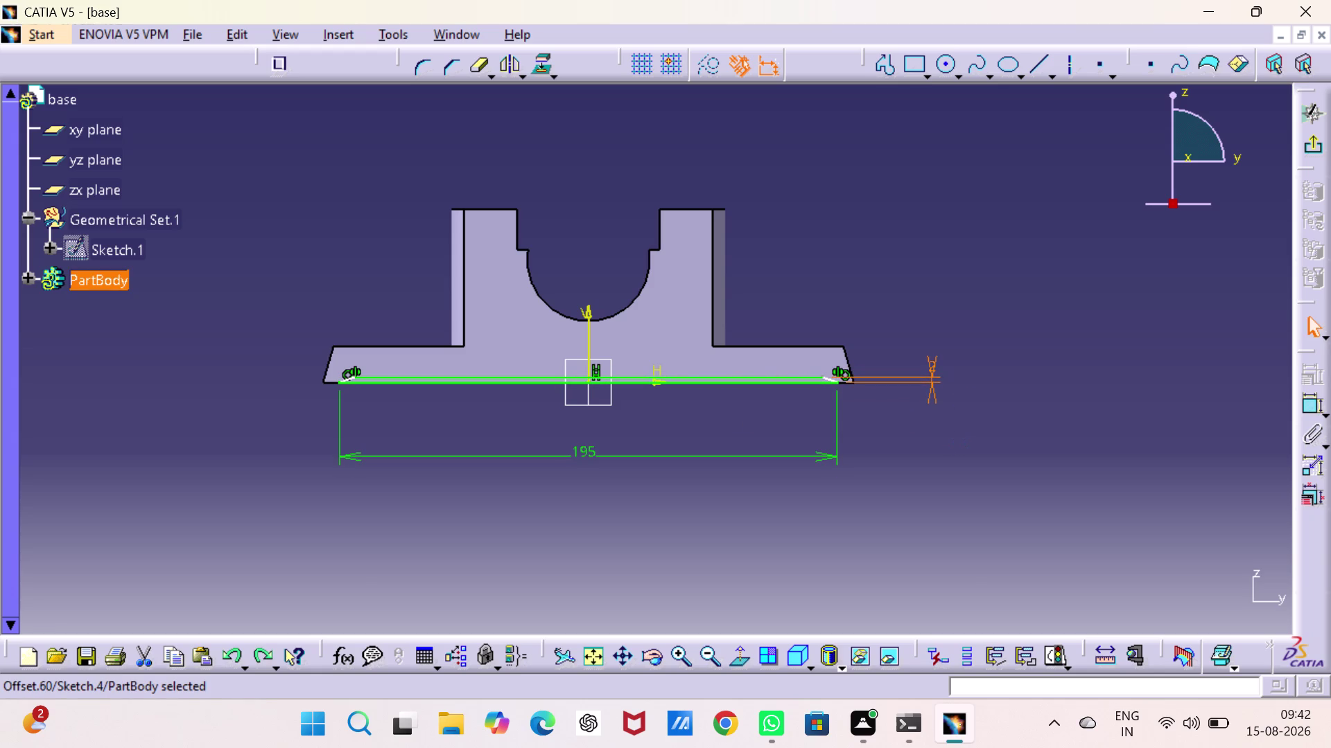
double_click(680, 653)
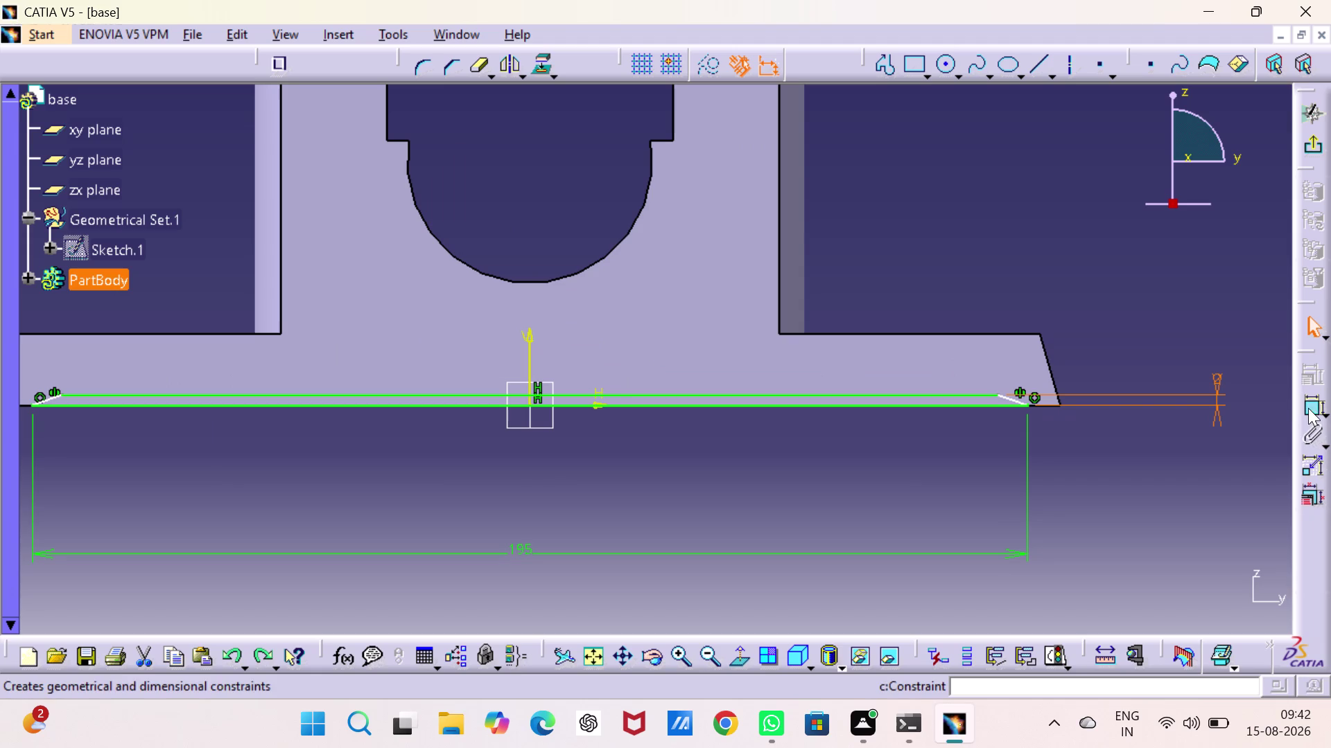
Set the slanted right edge's angle to 106° and exit the sketch.
click(1308, 408)
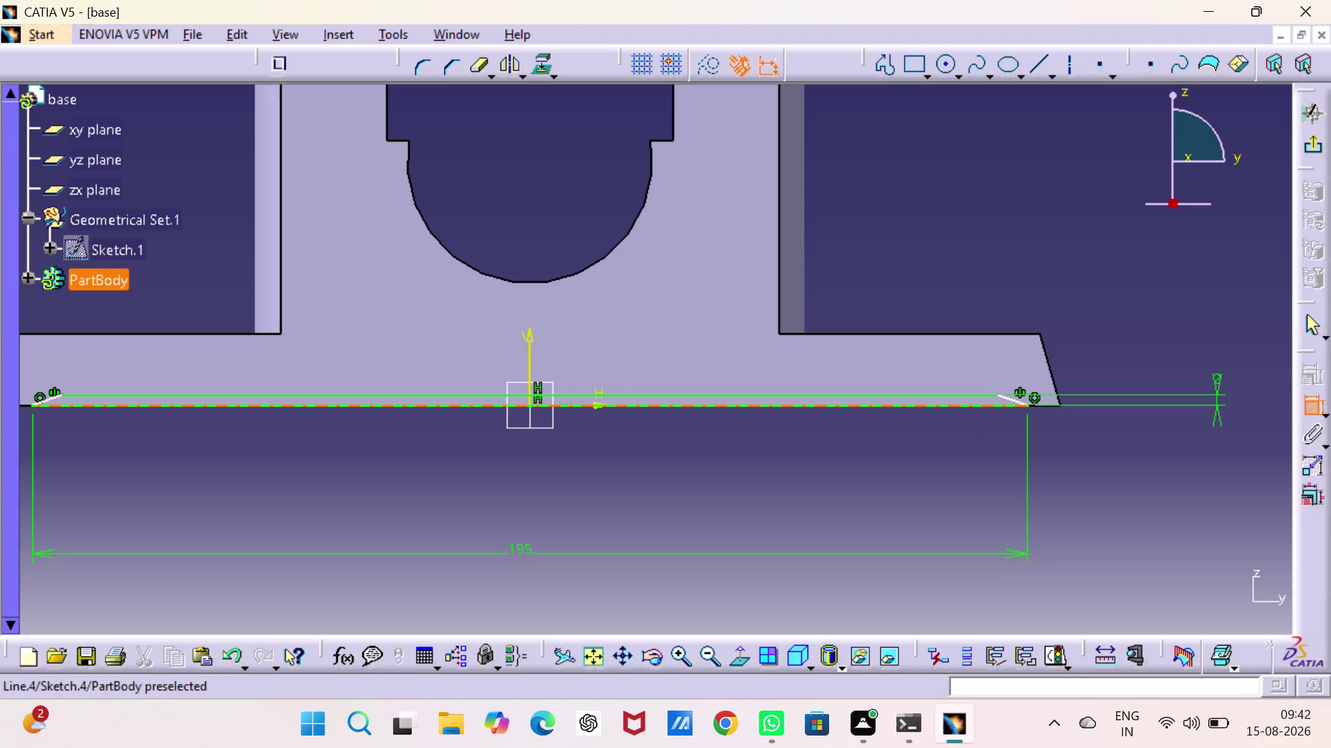
click(1006, 405)
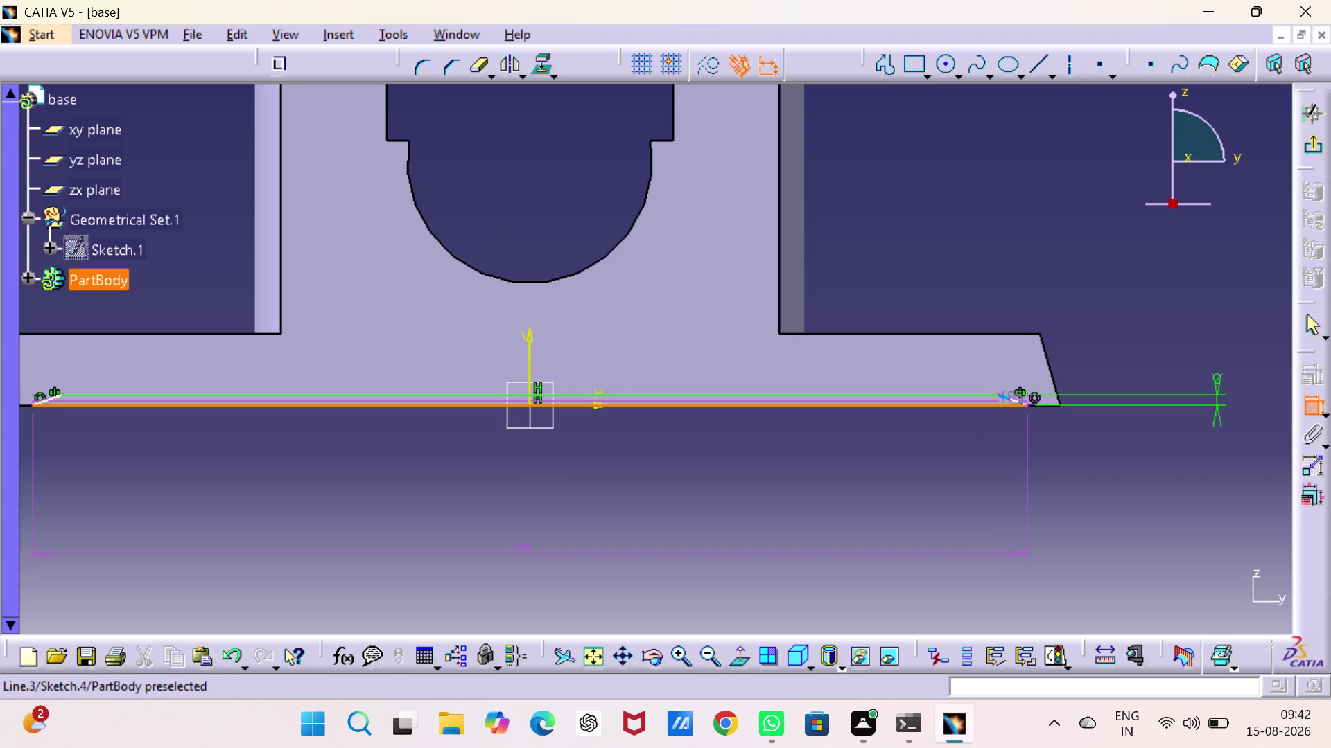
click(1016, 399)
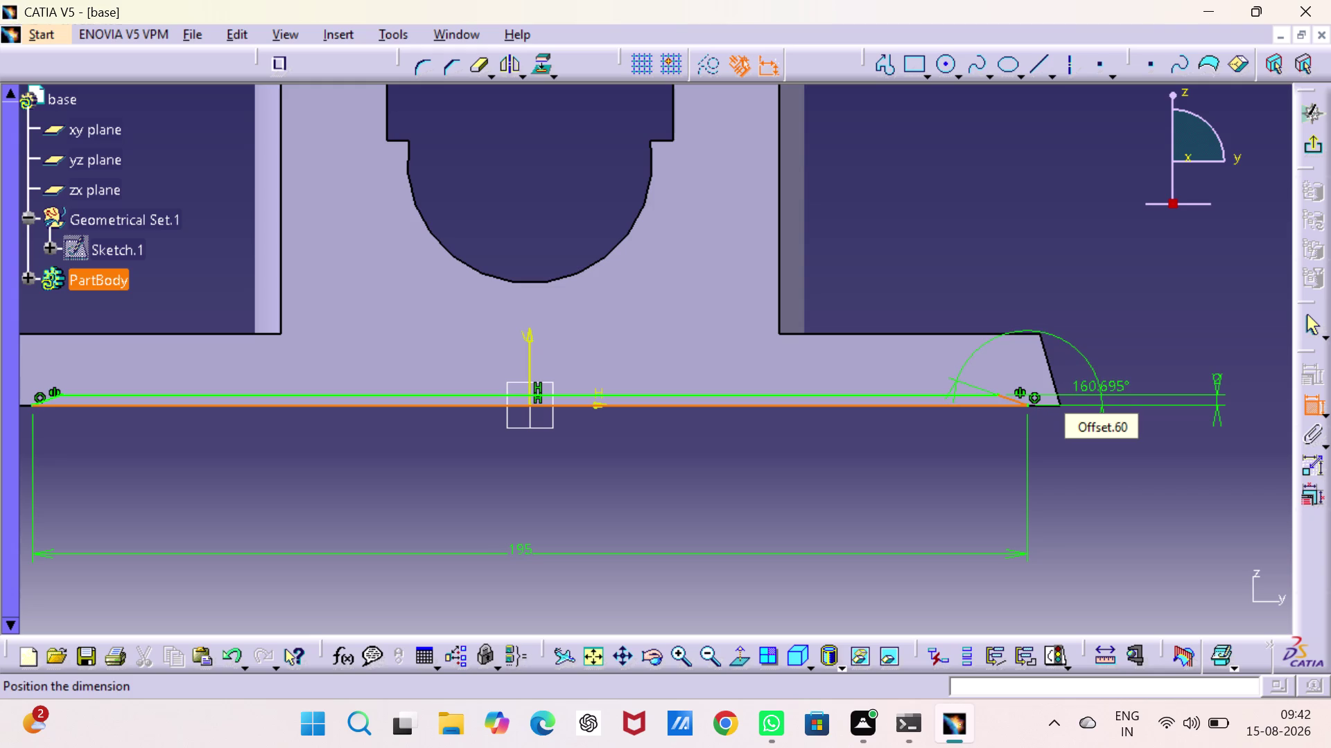
click(1094, 358)
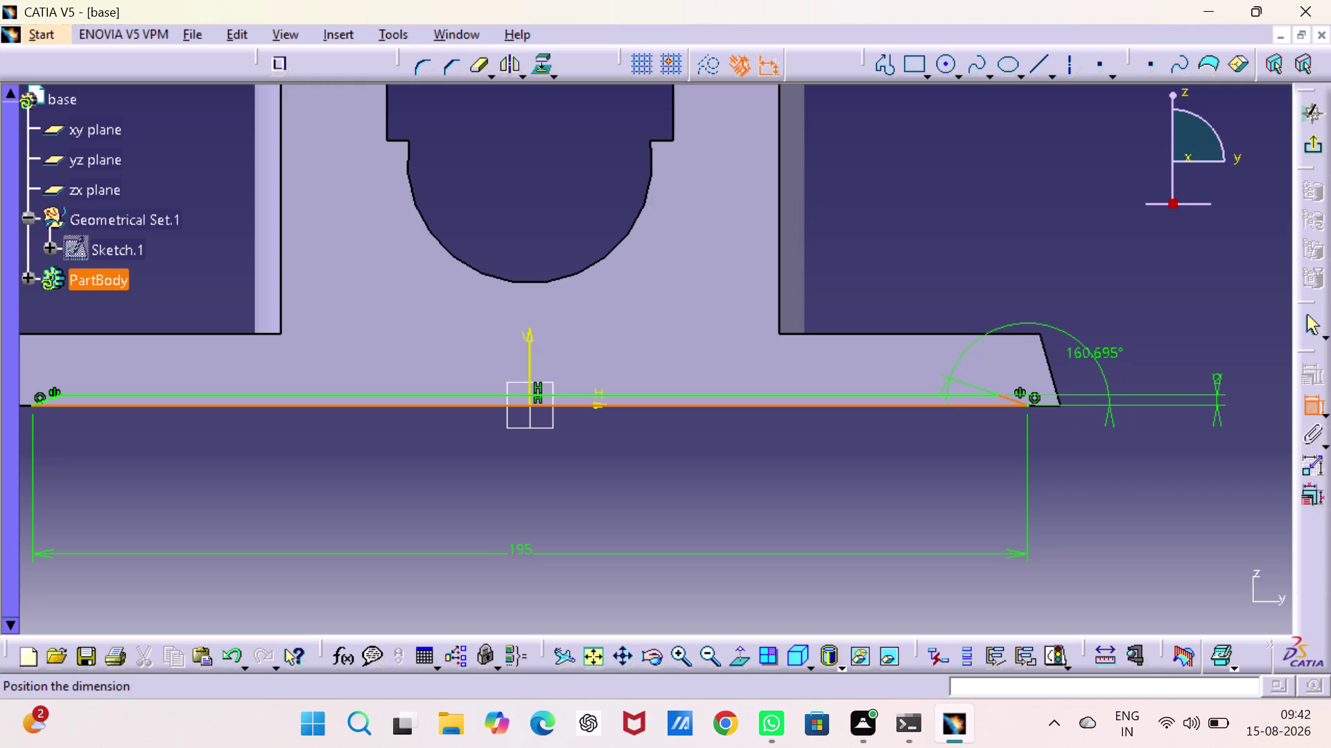
double_click(1089, 355)
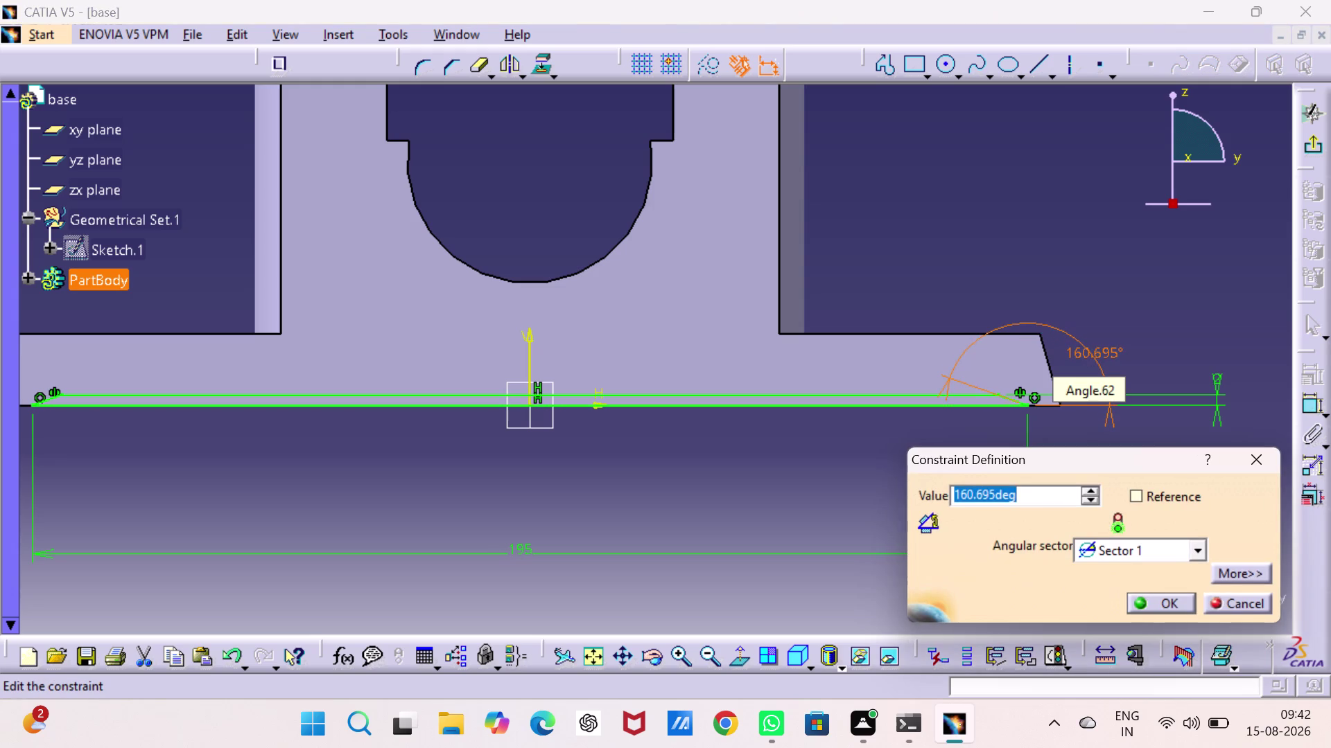
key(1)
key(0)
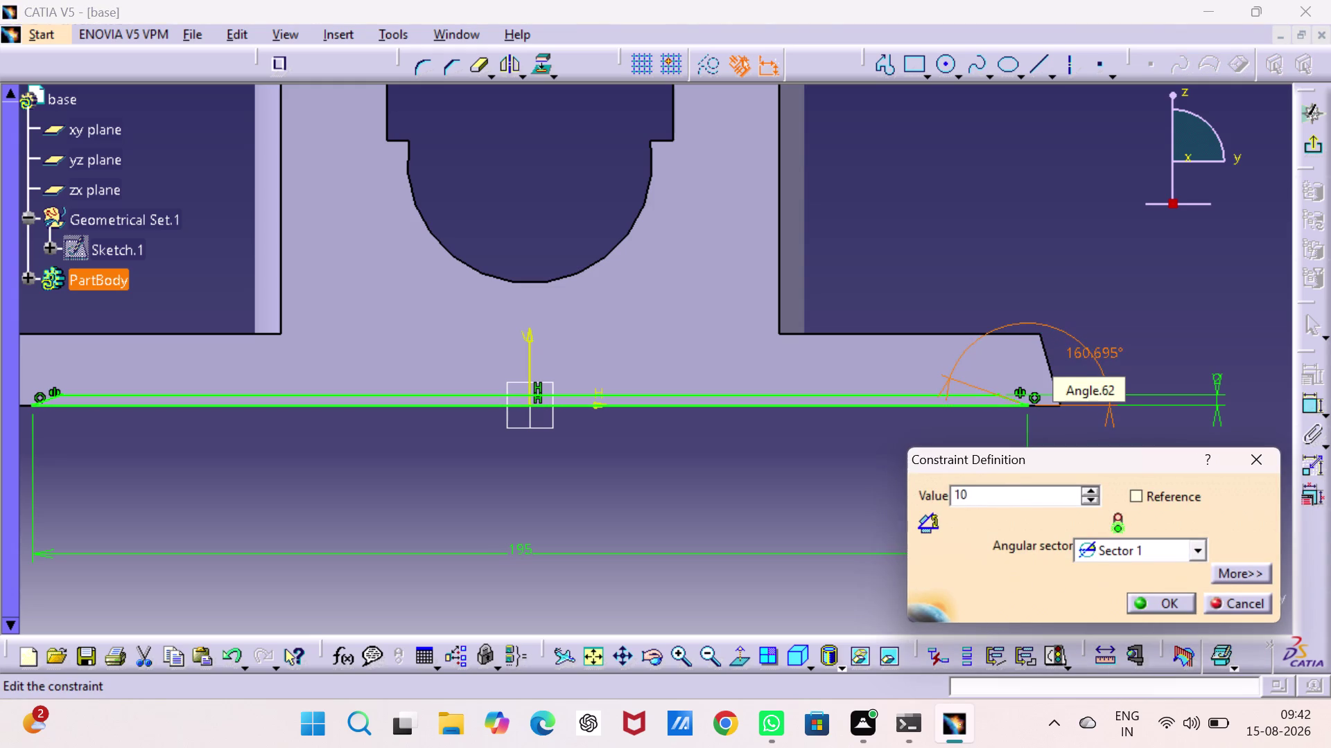
key(6)
key(Return)
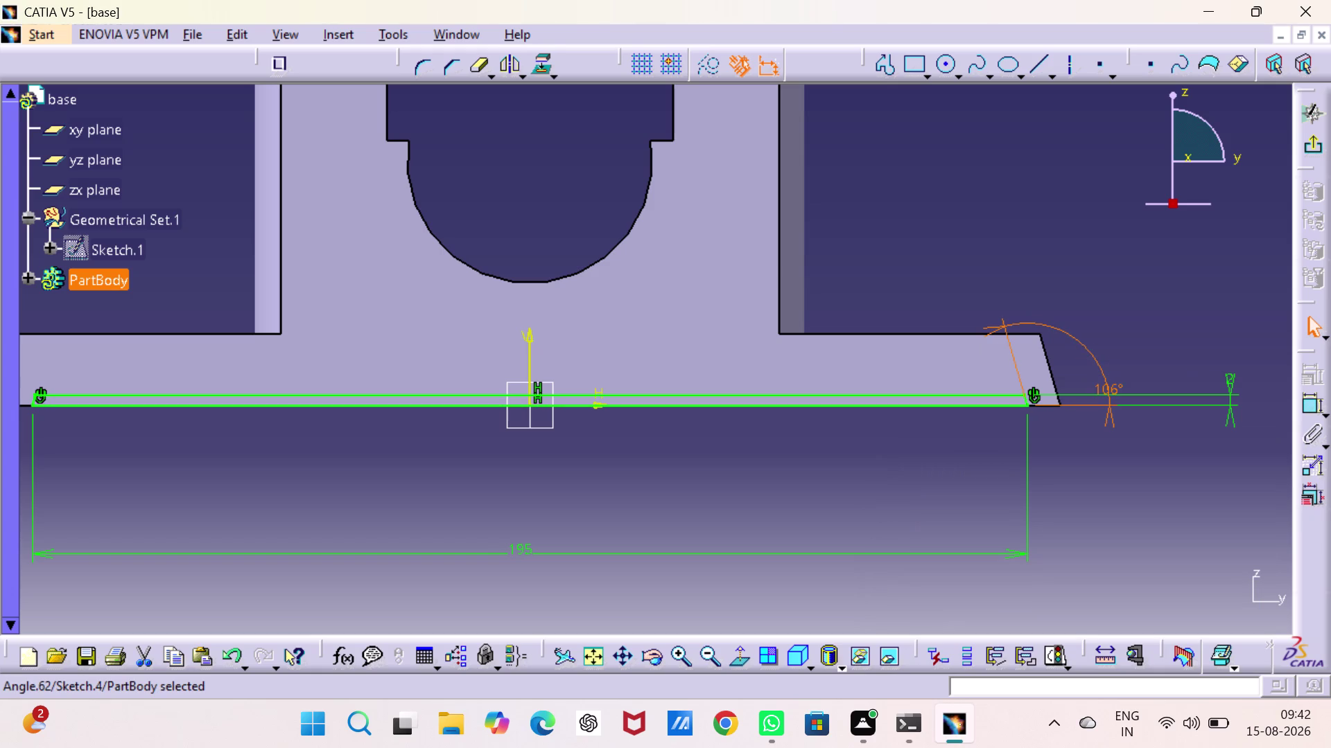
click(1125, 295)
click(1310, 145)
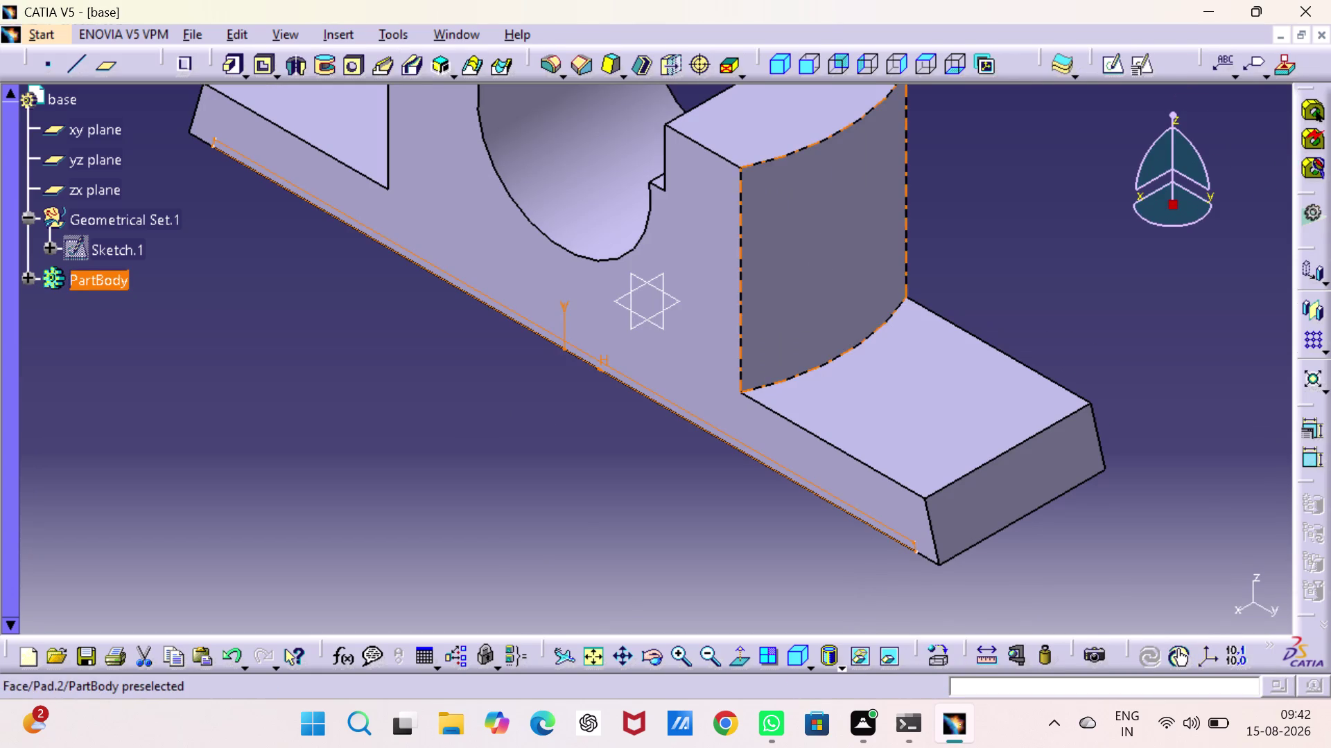
Create a pocket from the strip sketch and orbit the part to inspect it.
click(260, 61)
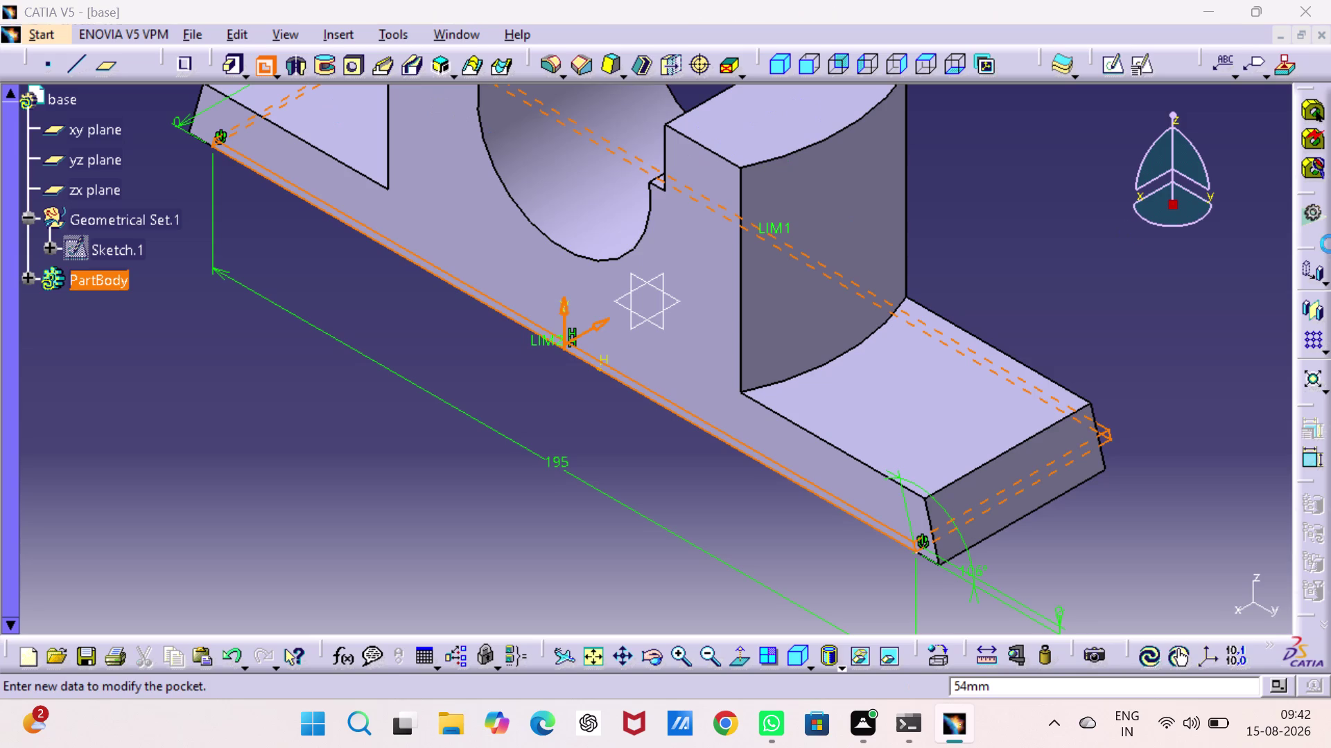
click(1081, 602)
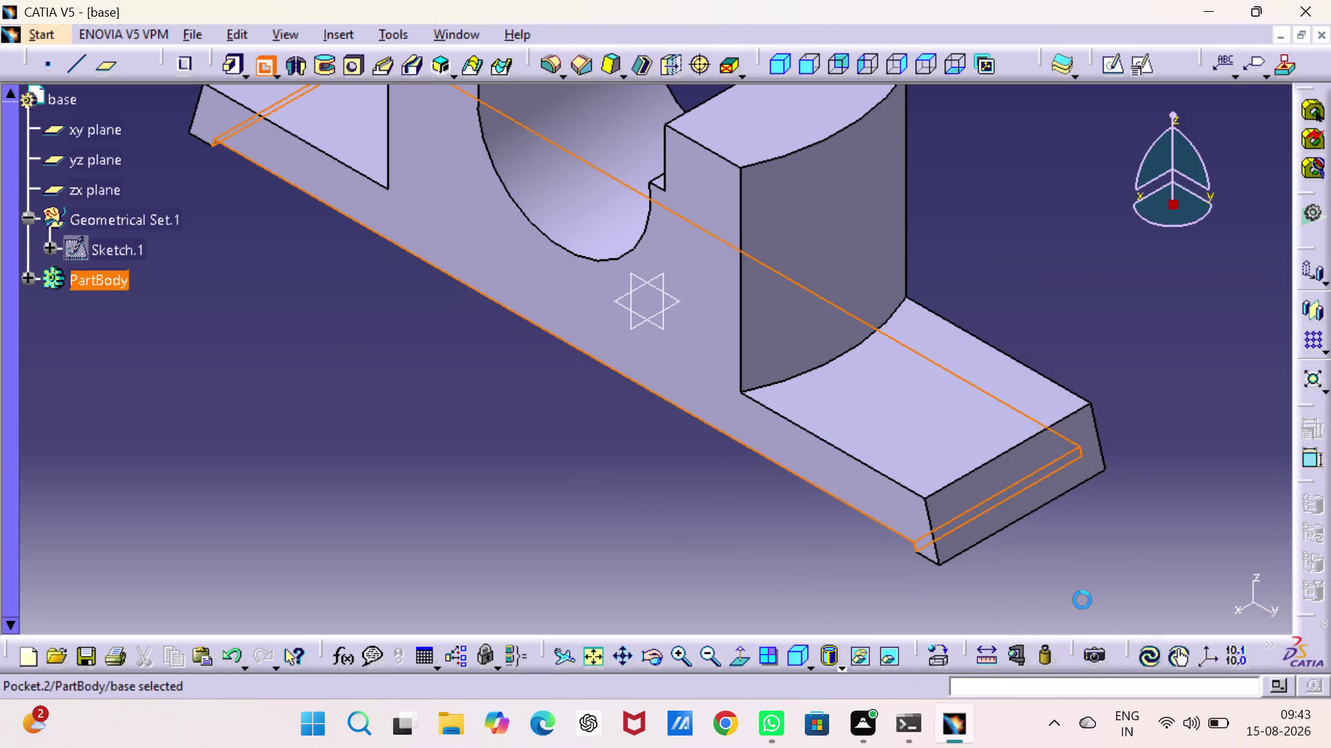
click(1158, 322)
middle_drag(1158, 320, 974, 381)
right_drag(1157, 321, 973, 381)
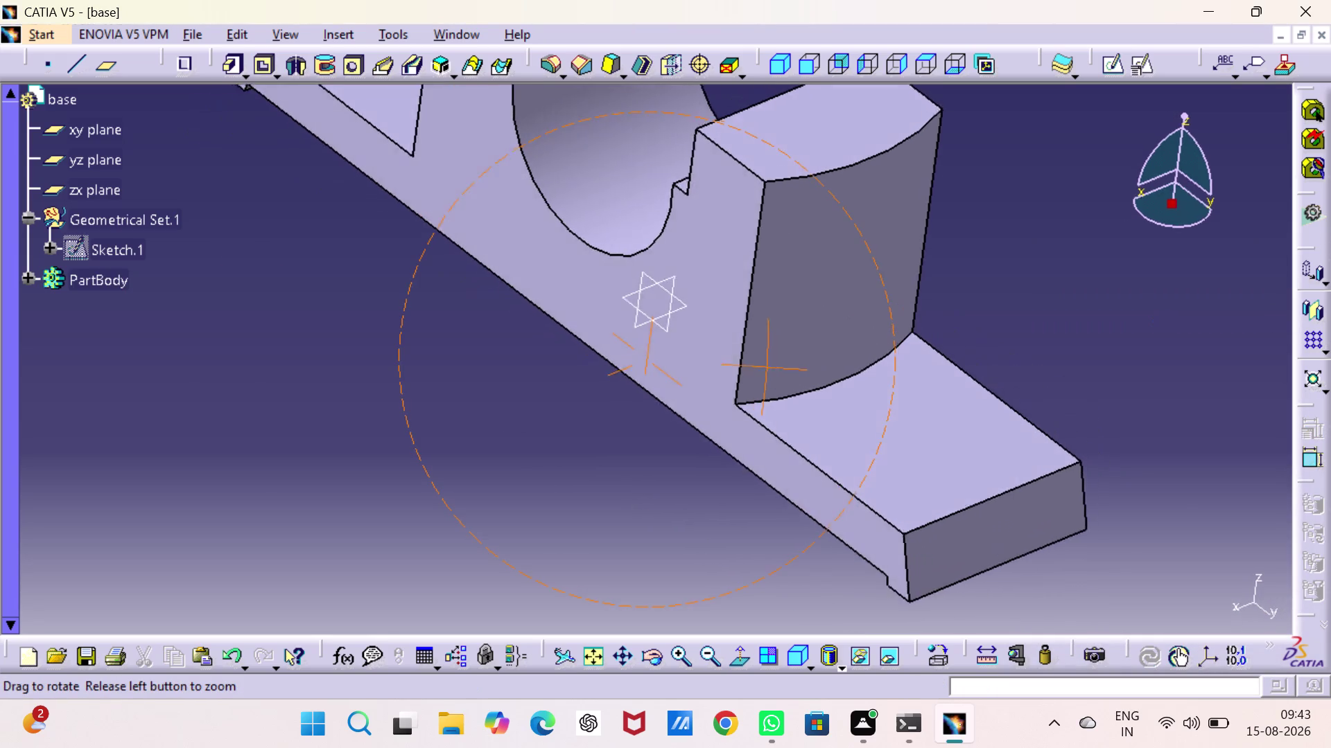
middle_drag(974, 381, 911, 356)
right_drag(974, 381, 911, 356)
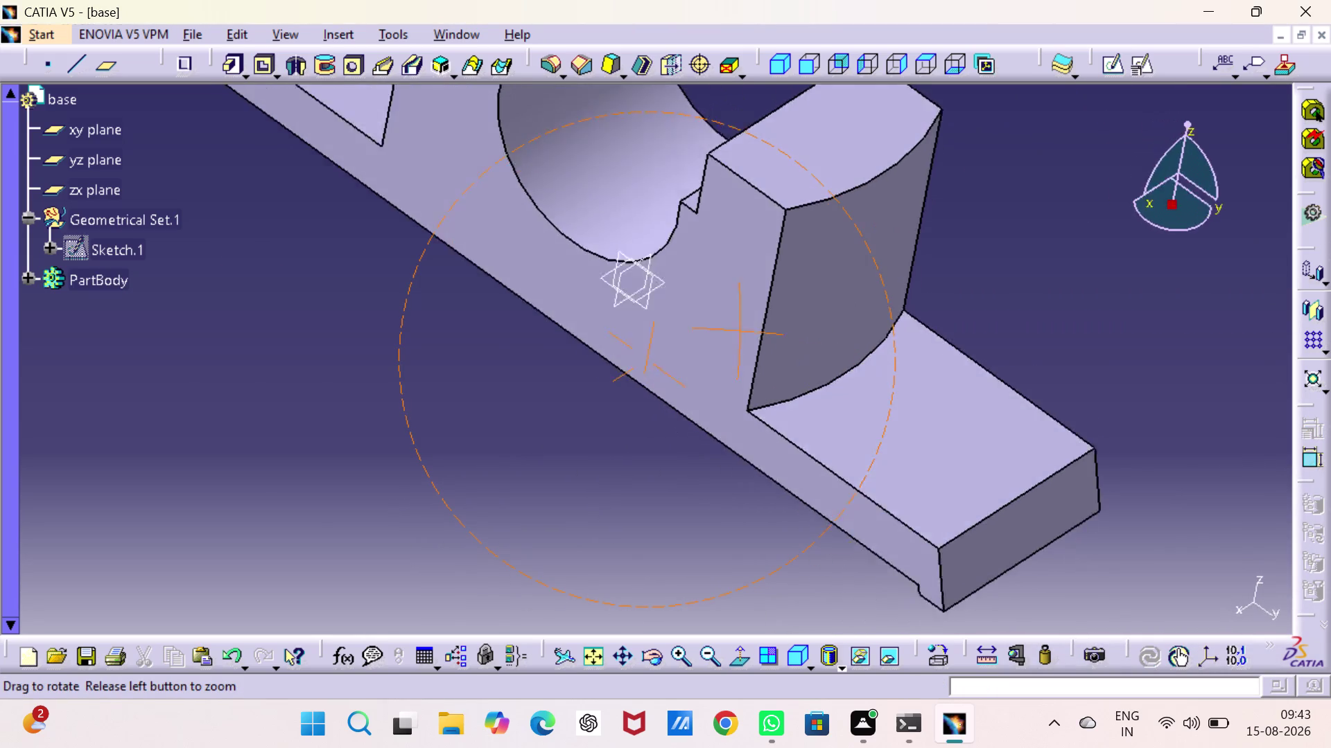
right_drag(910, 356, 944, 316)
middle_drag(910, 355, 944, 316)
middle_drag(932, 319, 1176, 380)
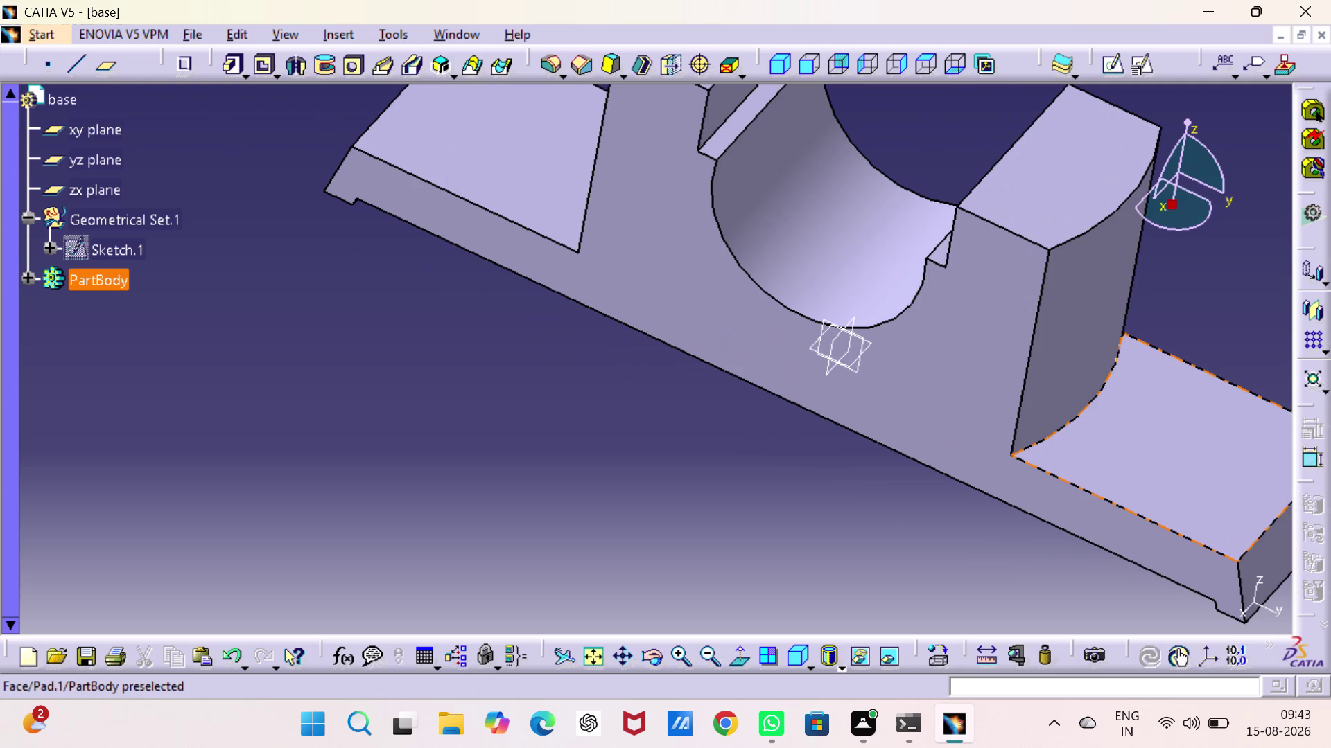
click(778, 67)
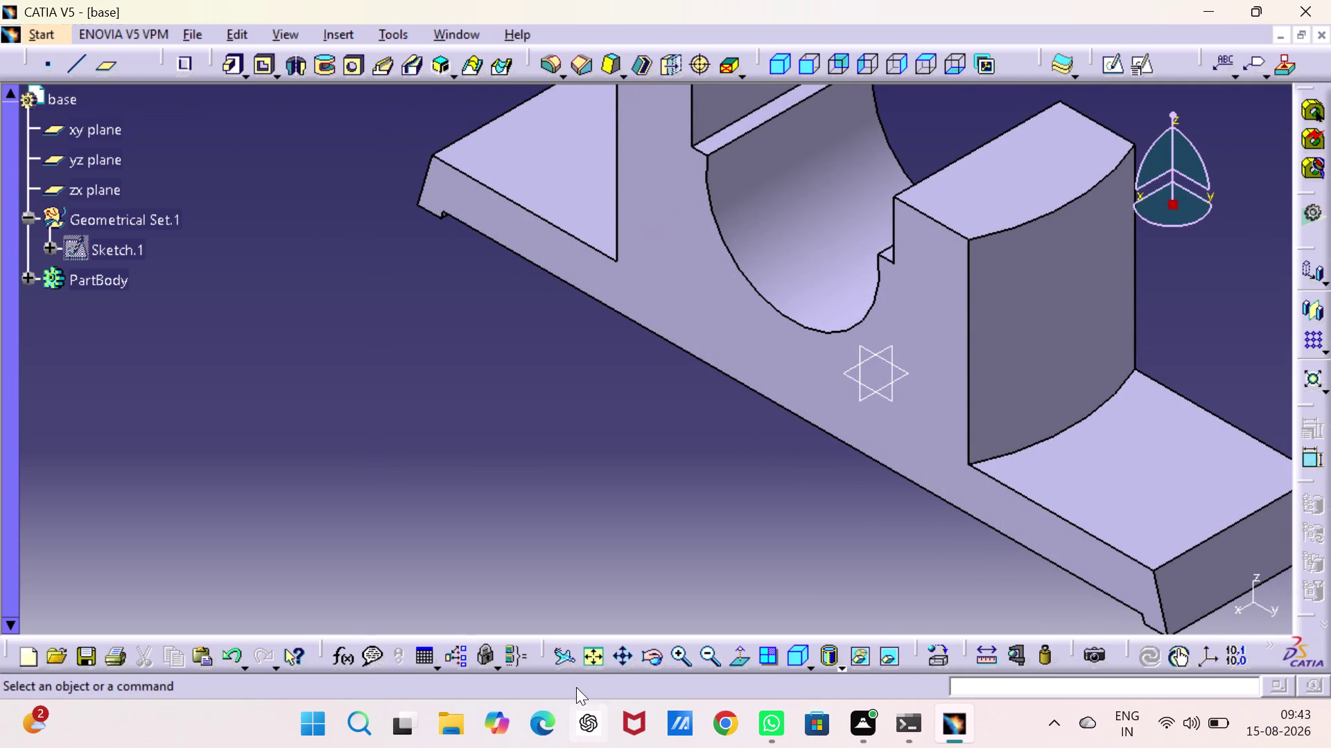
click(592, 661)
click(496, 451)
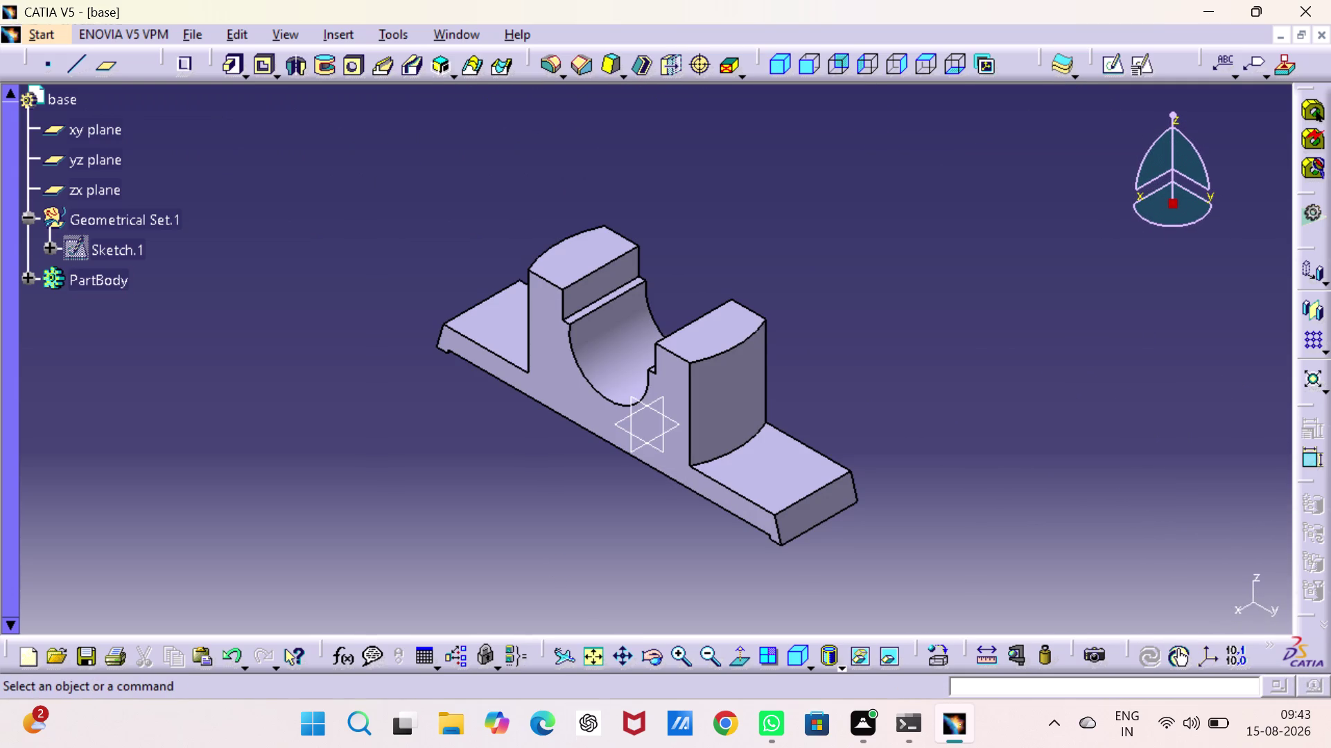